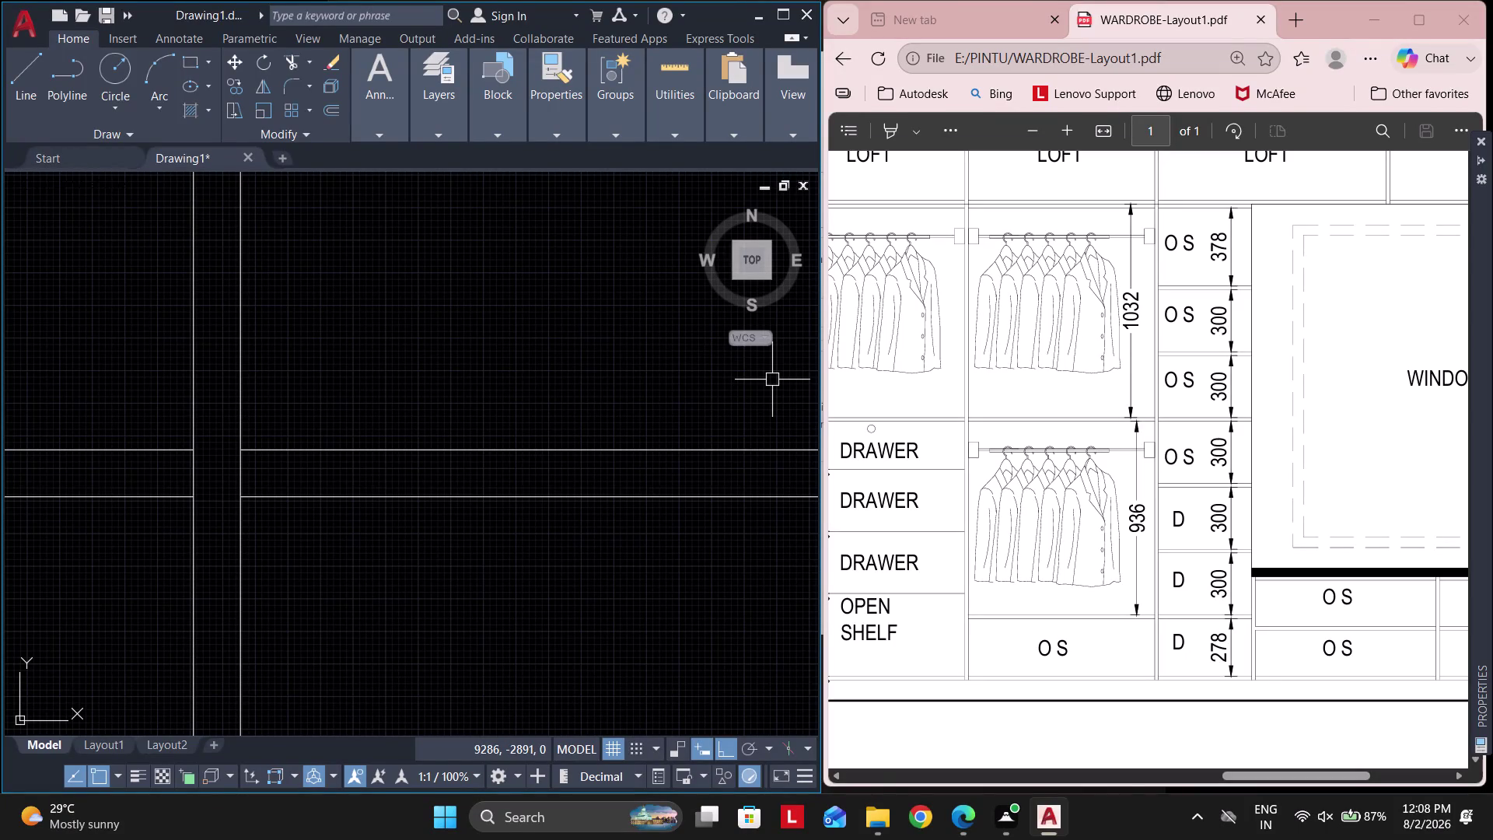
Delete the left and right openable shutter diamonds below the window.
scroll(down, 3)
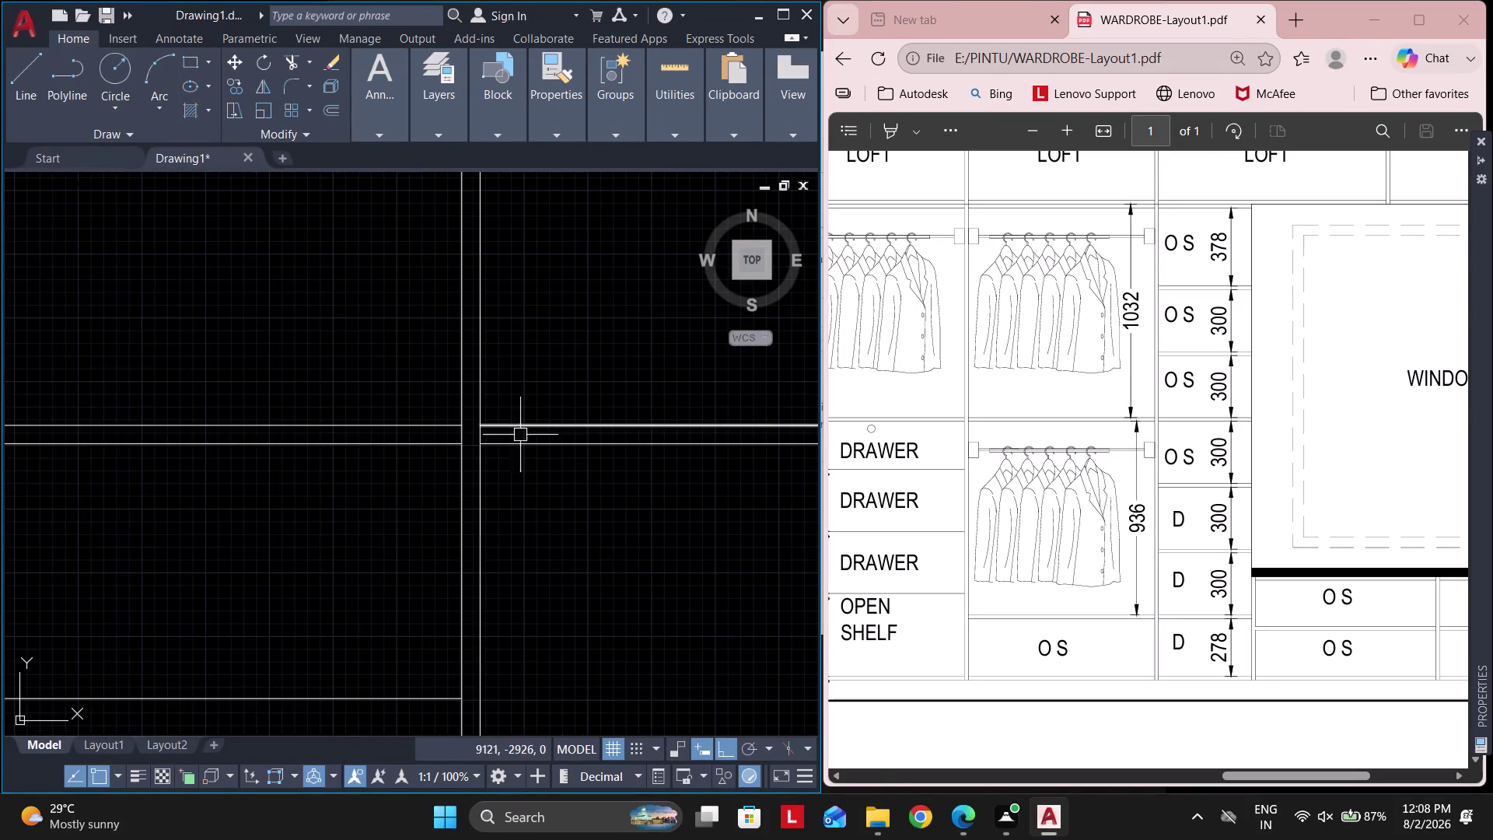
scroll(down, 3)
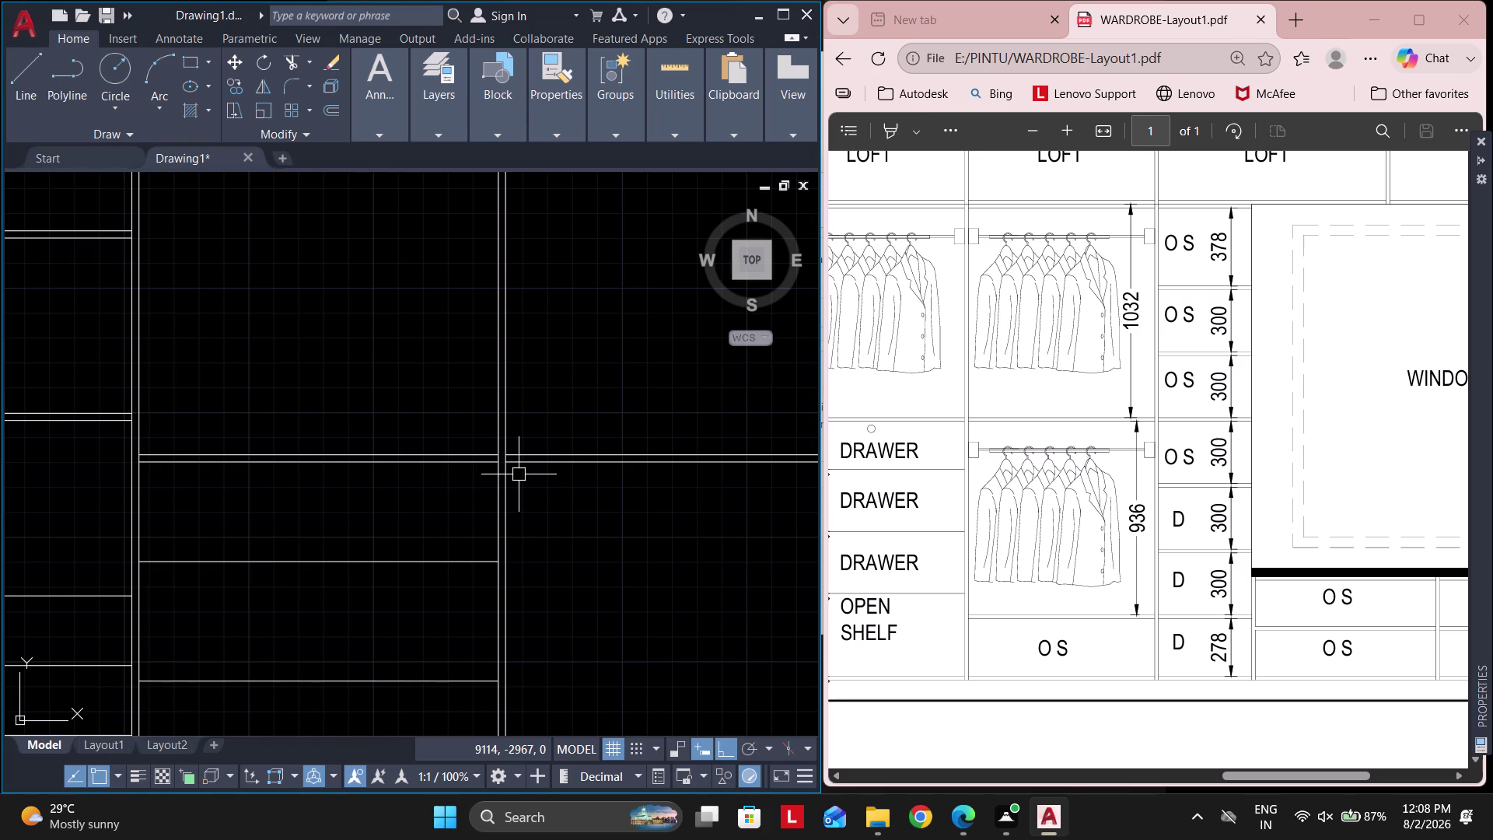
scroll(down, 3)
scroll(up, 3)
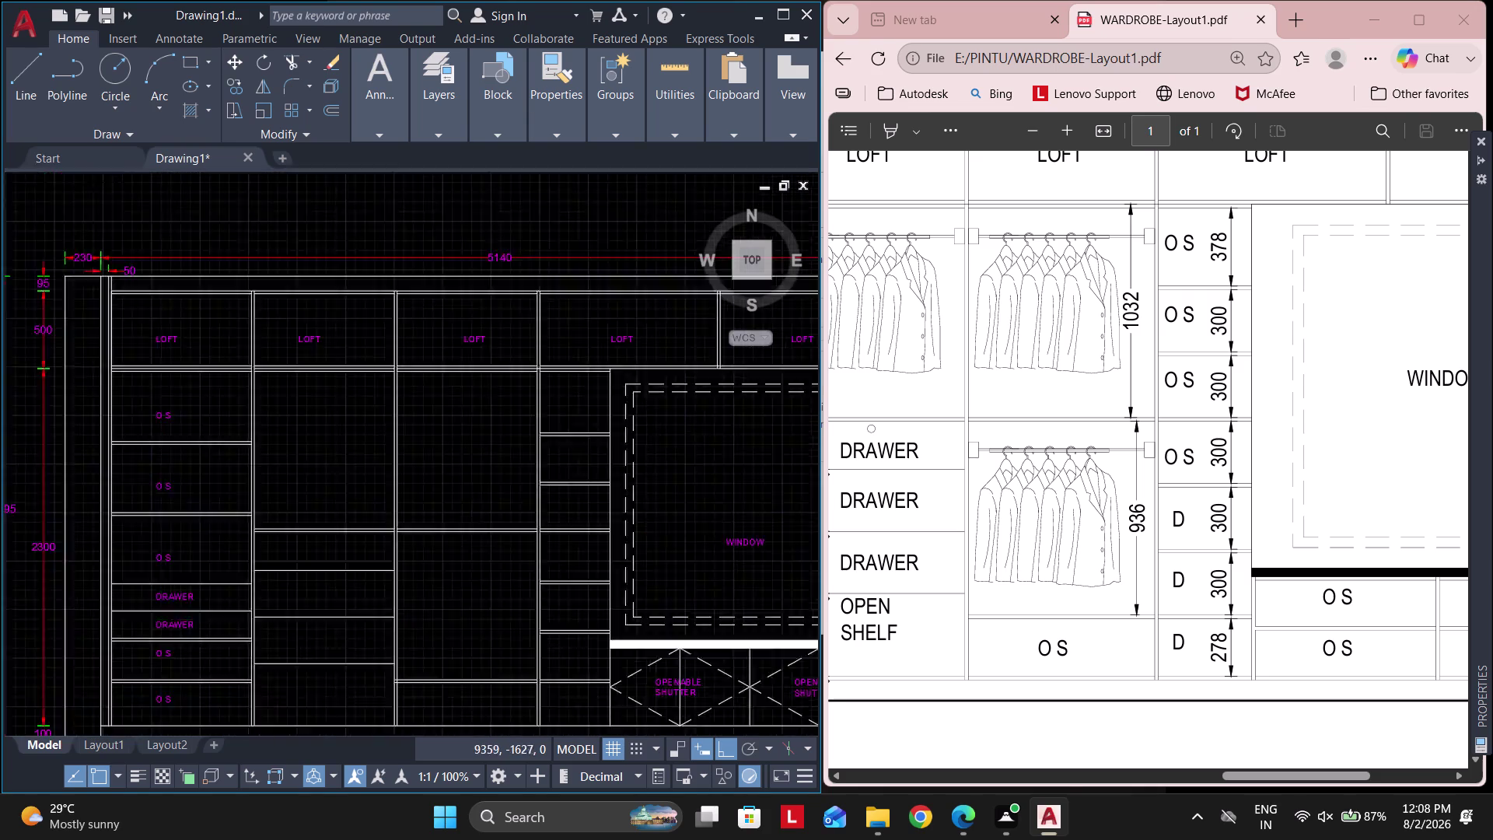
scroll(up, 3)
scroll(down, 3)
scroll(up, 3)
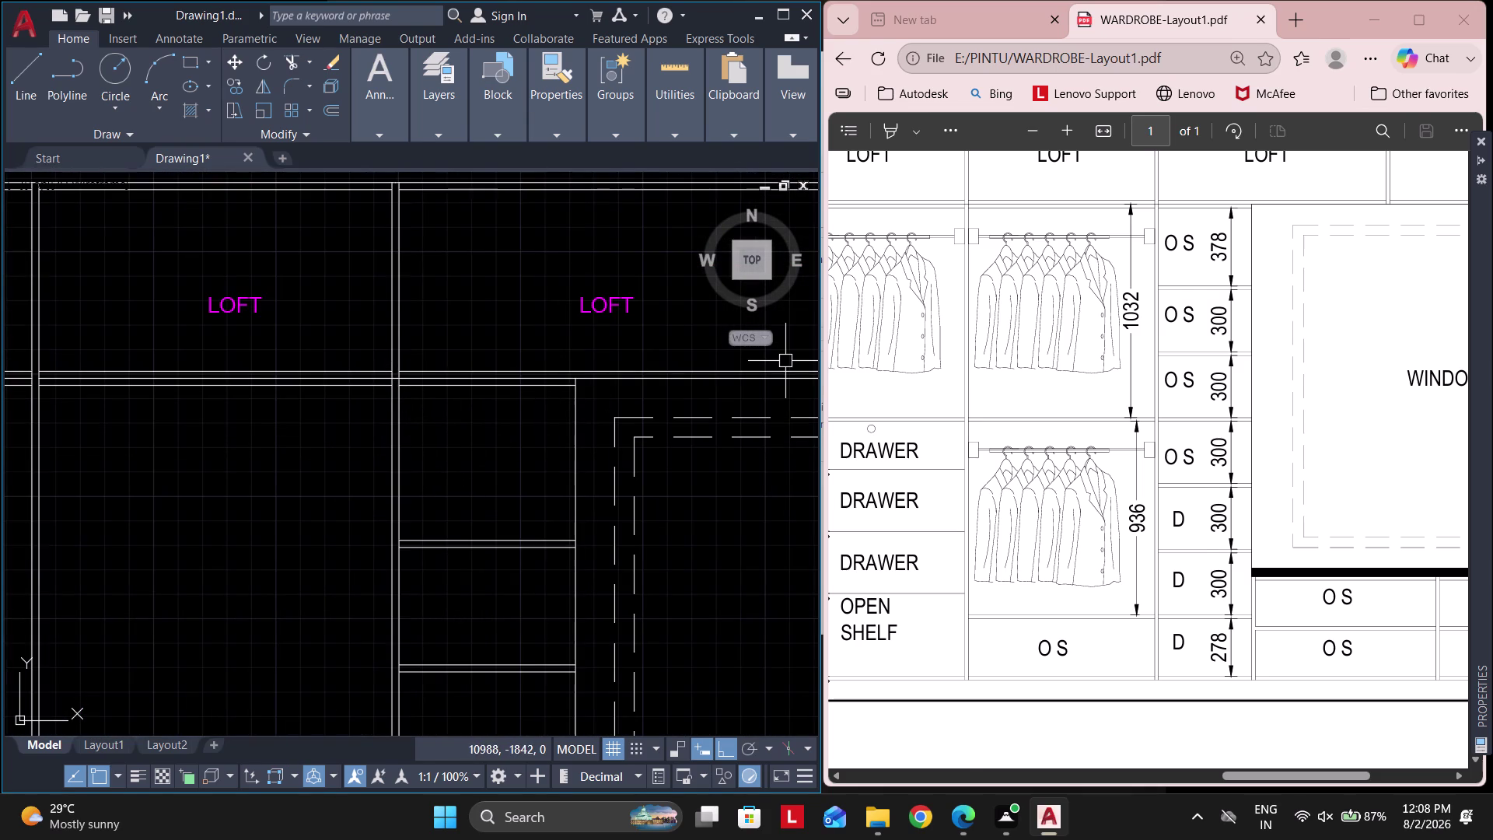
scroll(up, 3)
scroll(down, 3)
scroll(down, 3)
middle_drag(444, 510, 461, 498)
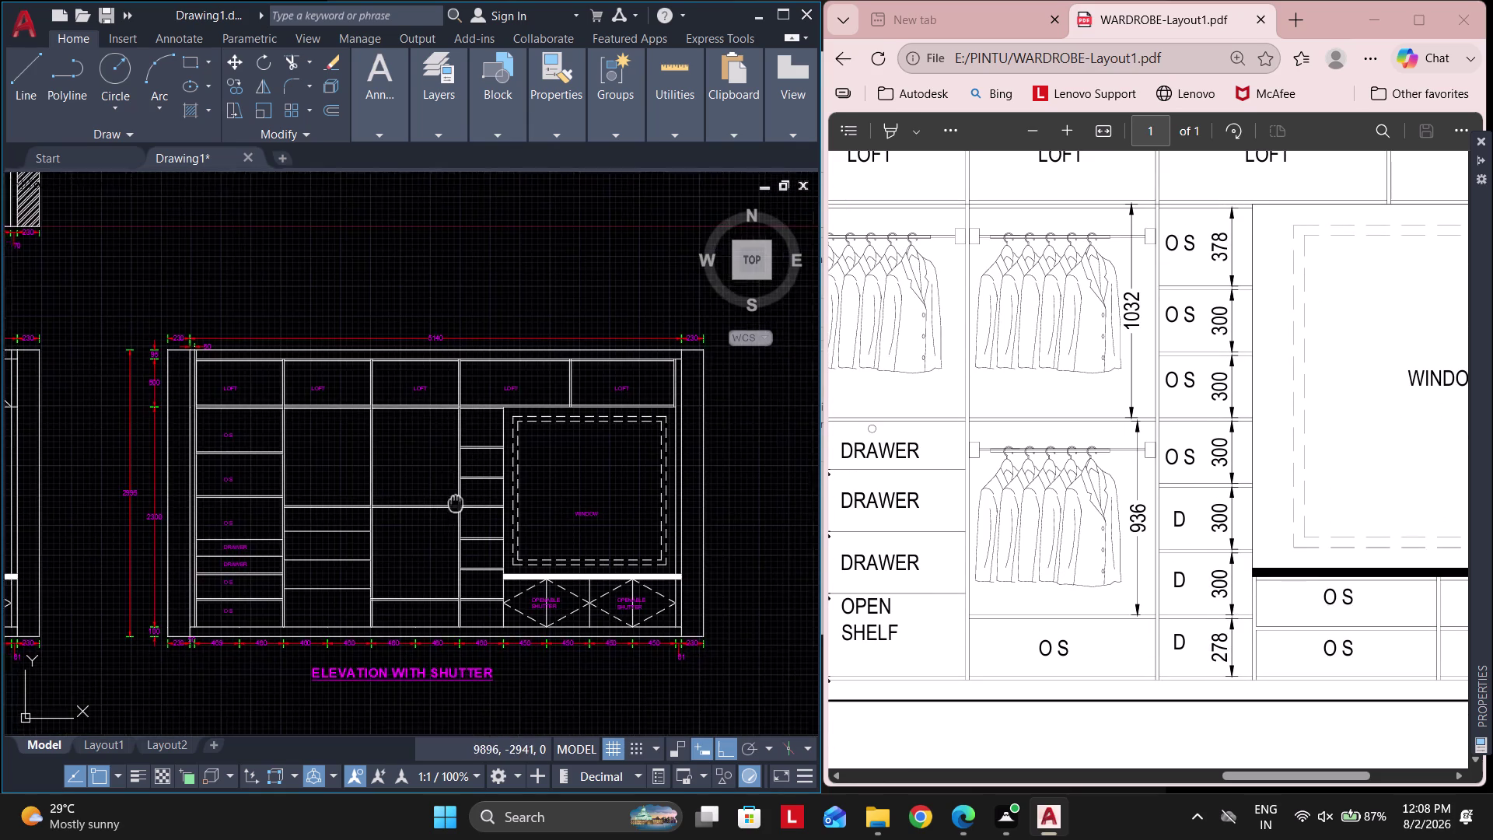
middle_drag(461, 498, 487, 467)
scroll(up, 3)
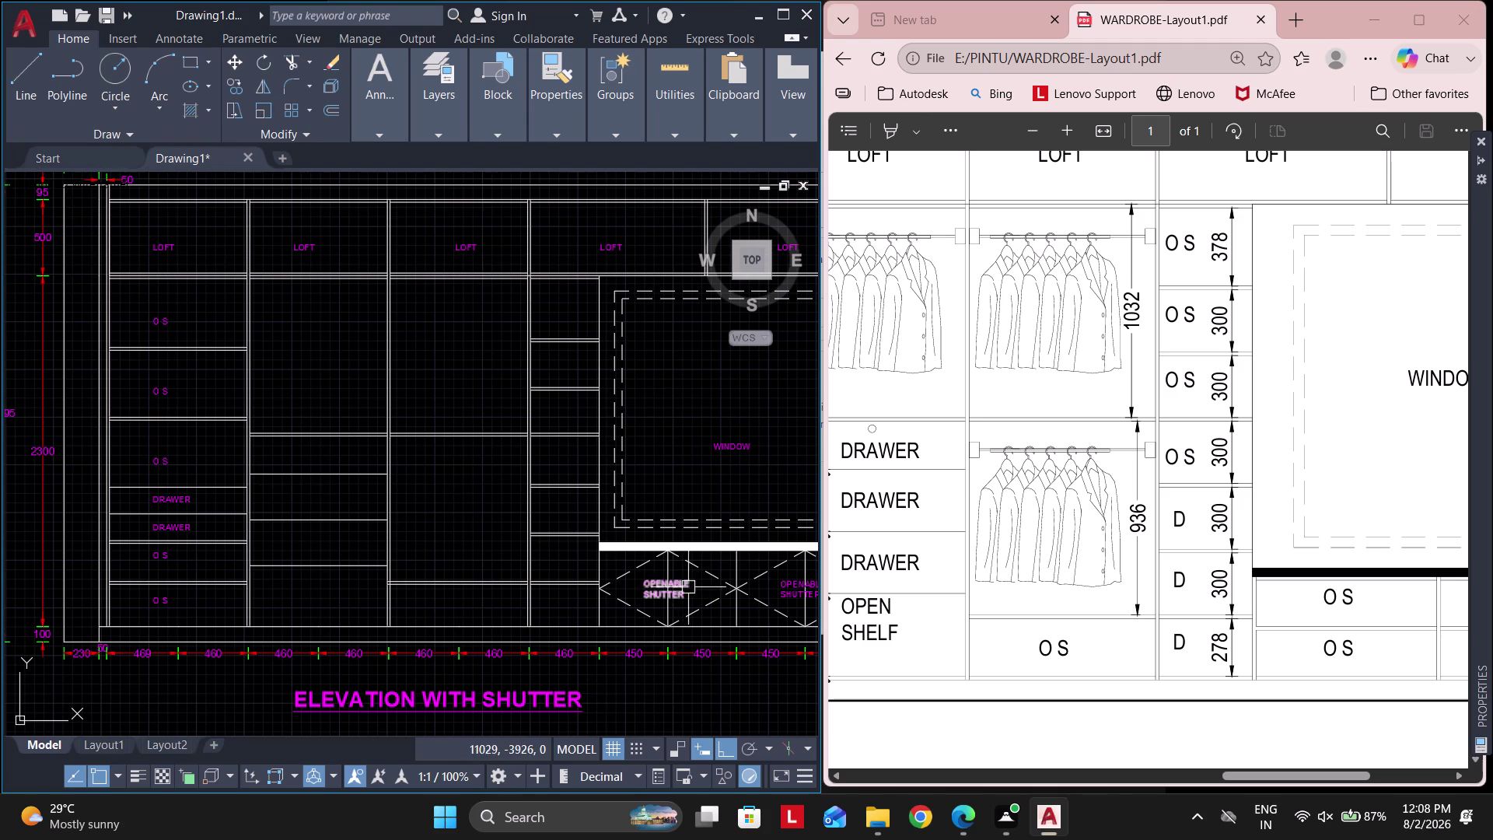
scroll(down, 3)
scroll(down, 3)
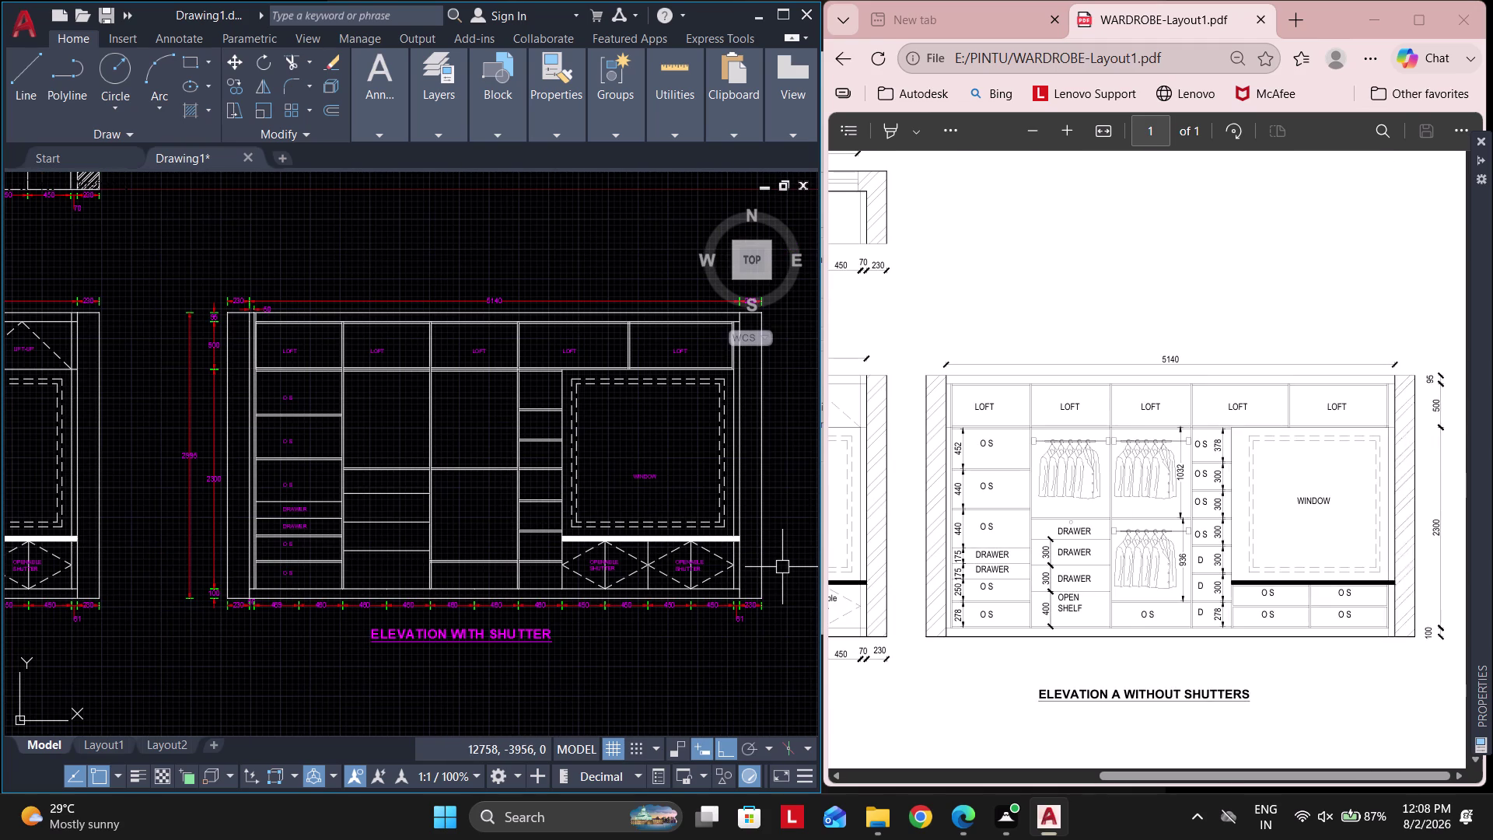
scroll(up, 3)
click(1477, 140)
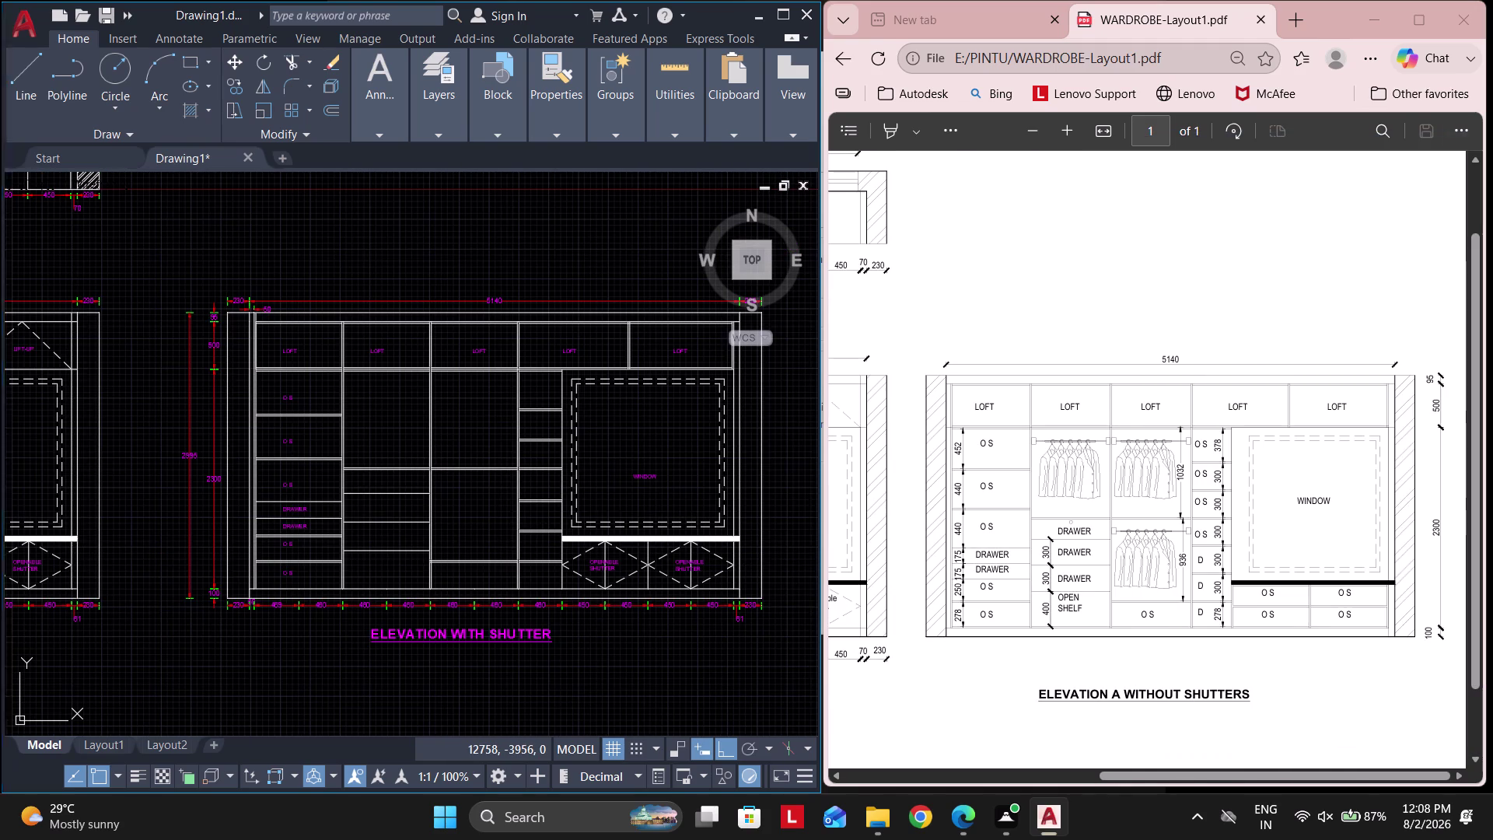
scroll(up, 3)
scroll(up, 3)
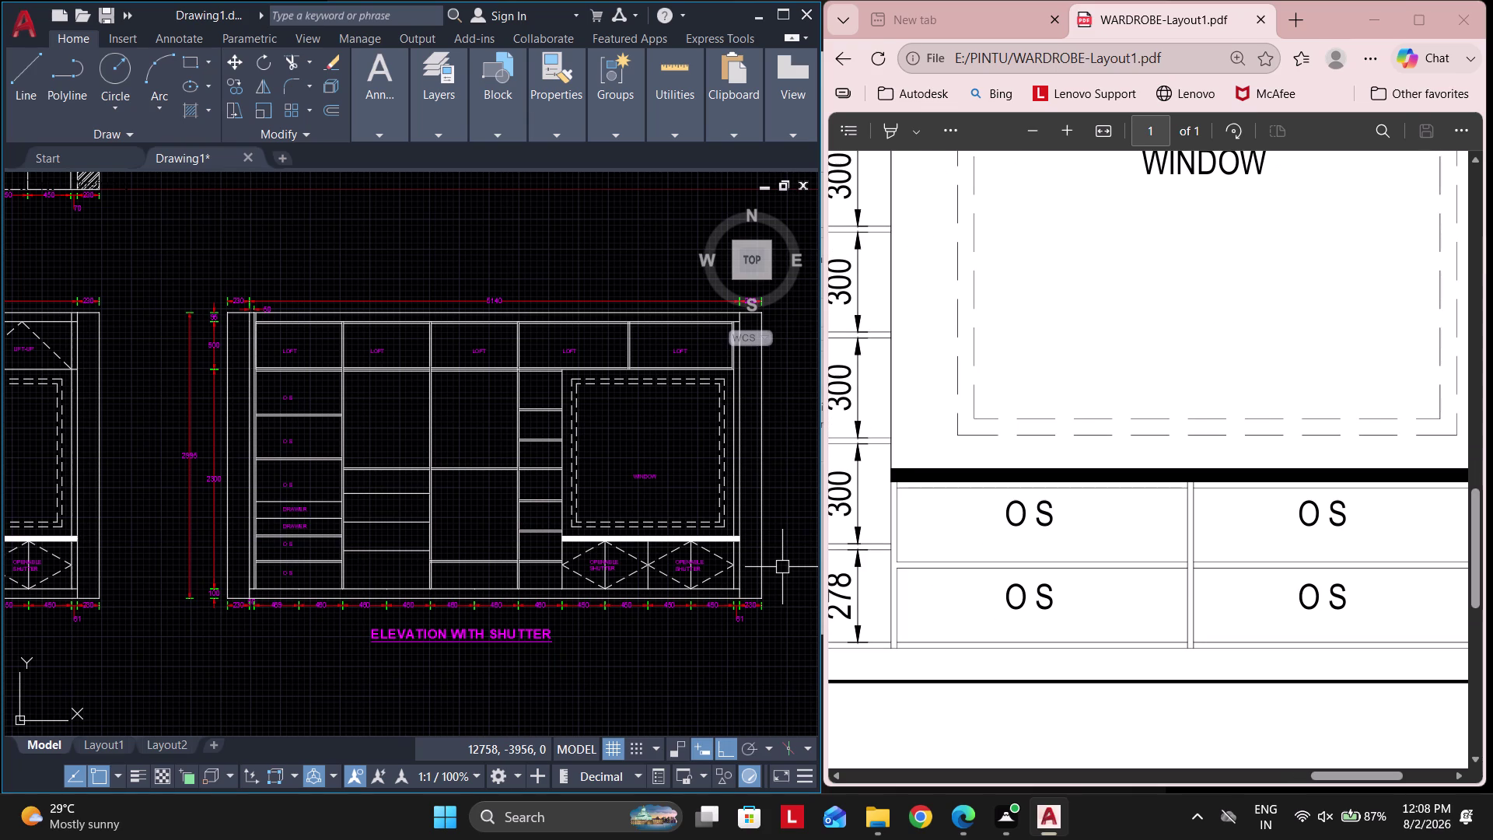
scroll(up, 3)
middle_drag(641, 562, 498, 546)
scroll(down, 3)
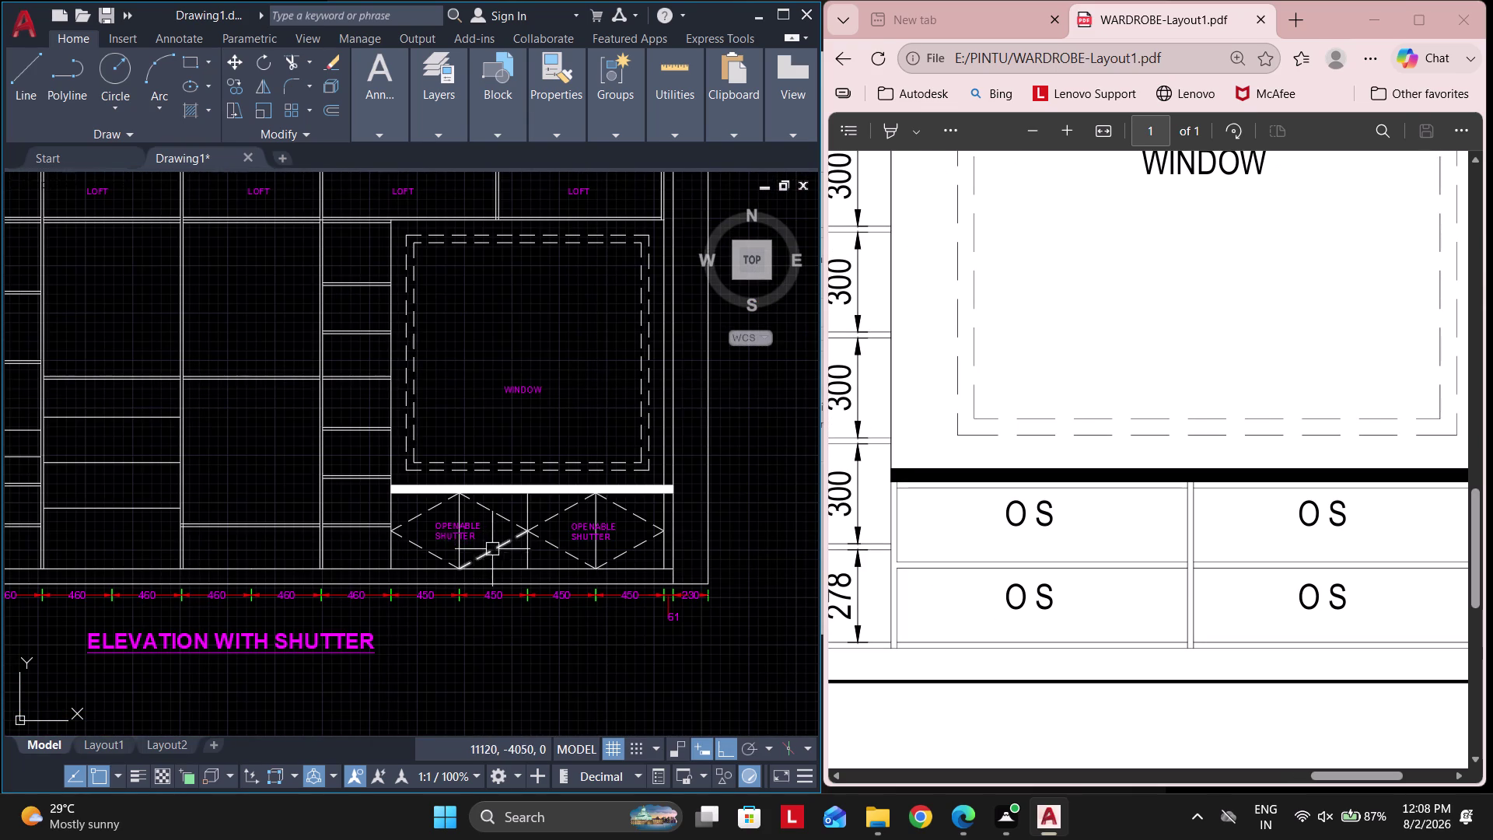
click(501, 566)
key(Escape)
click(514, 555)
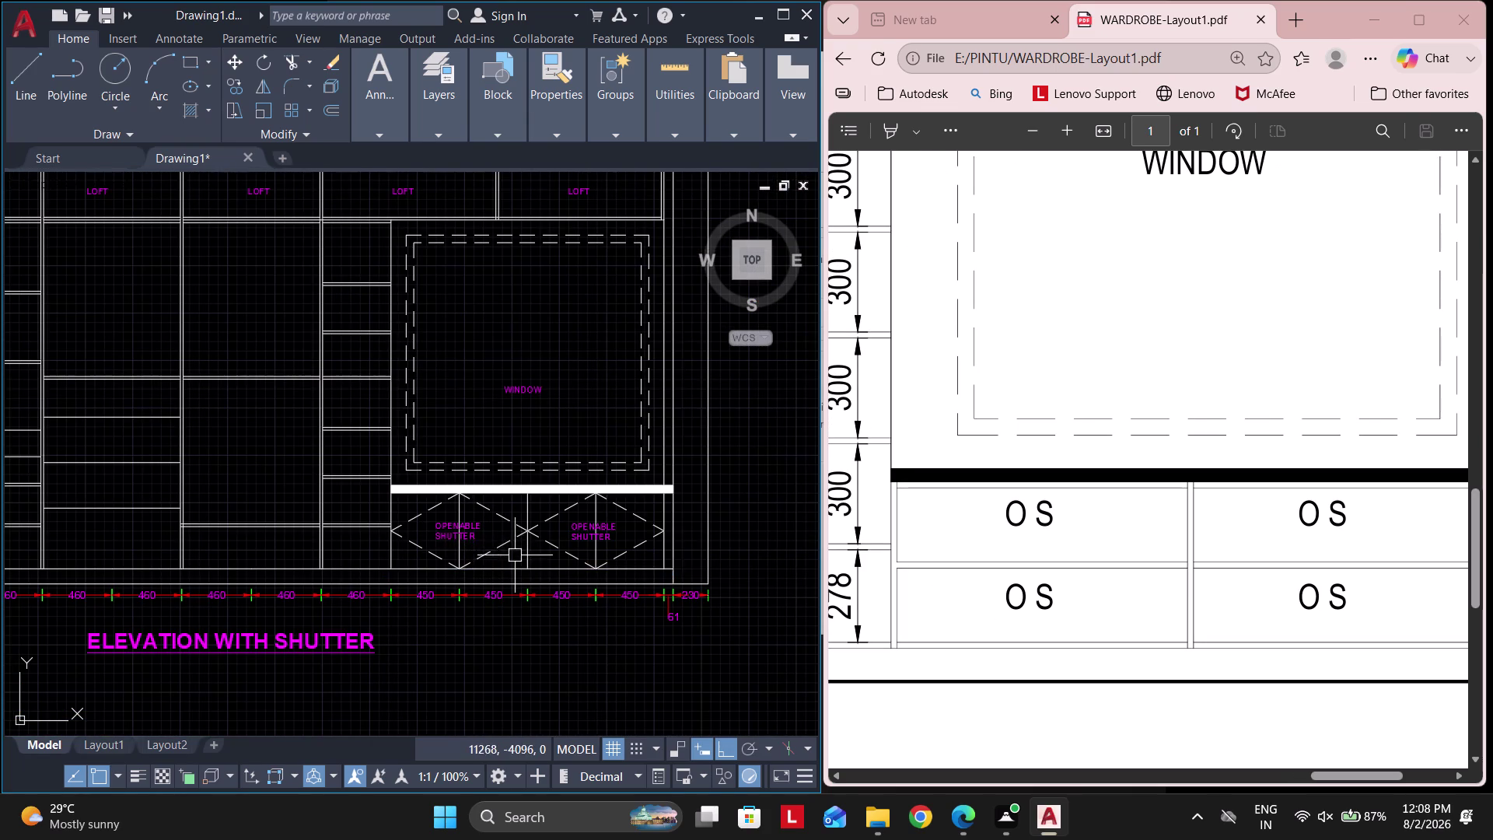
click(424, 507)
key(Delete)
click(660, 556)
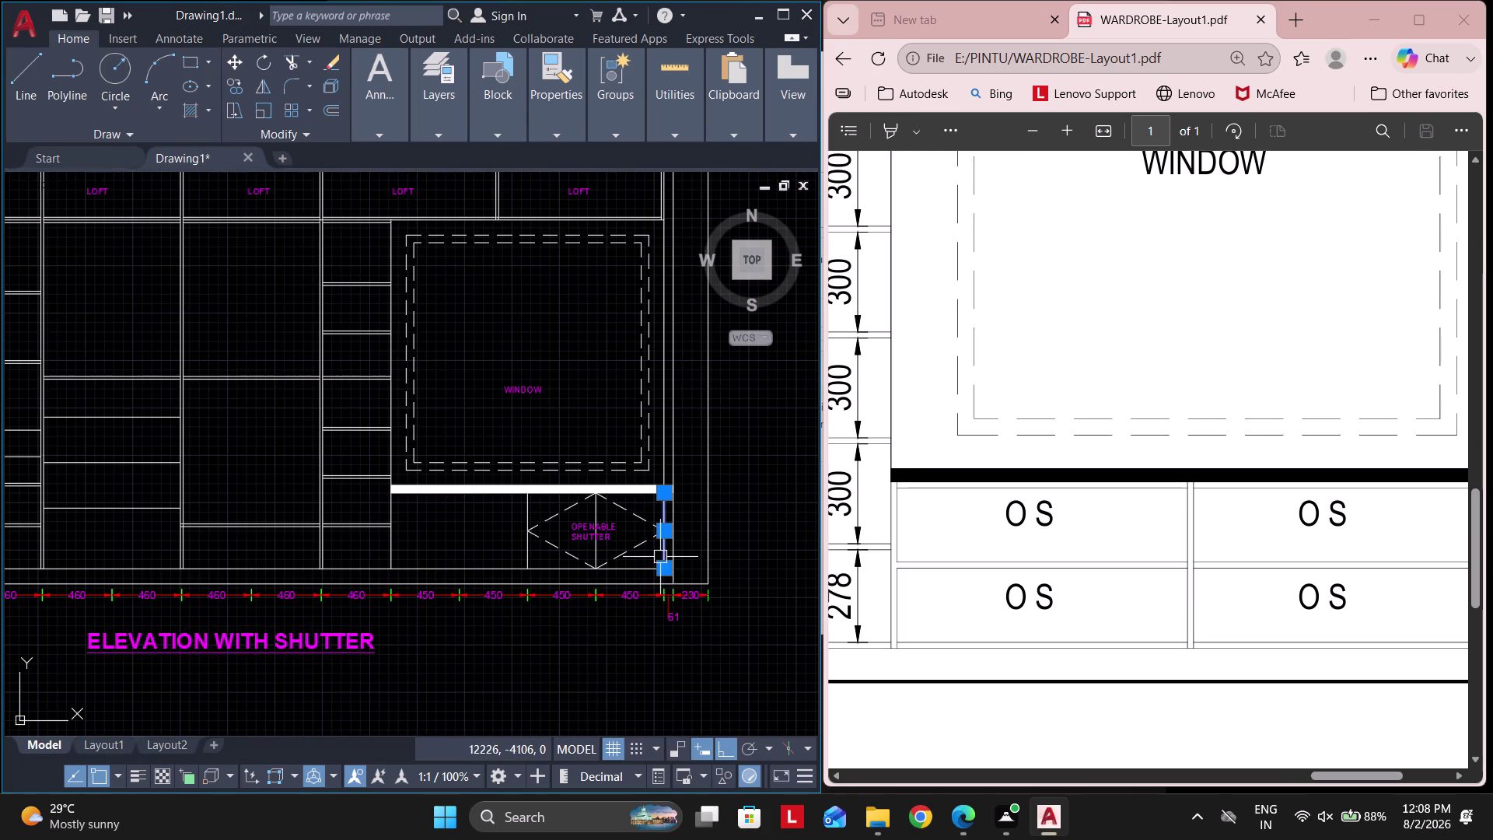
key(Escape)
click(645, 560)
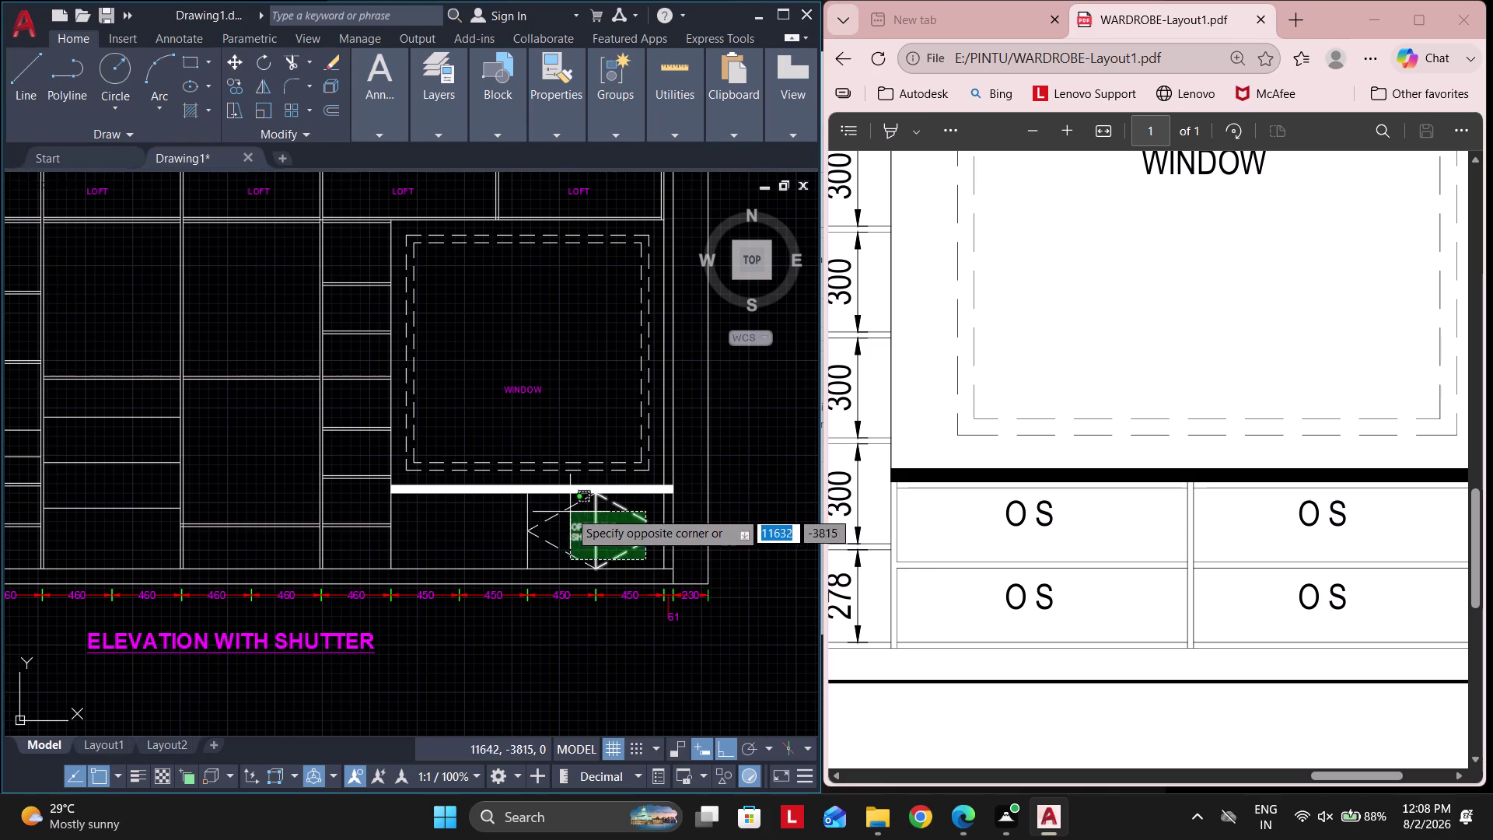
click(563, 510)
key(Delete)
Offset the vertical lines below the window by 9, then delete a stray copy.
scroll(up, 3)
text(O 9)
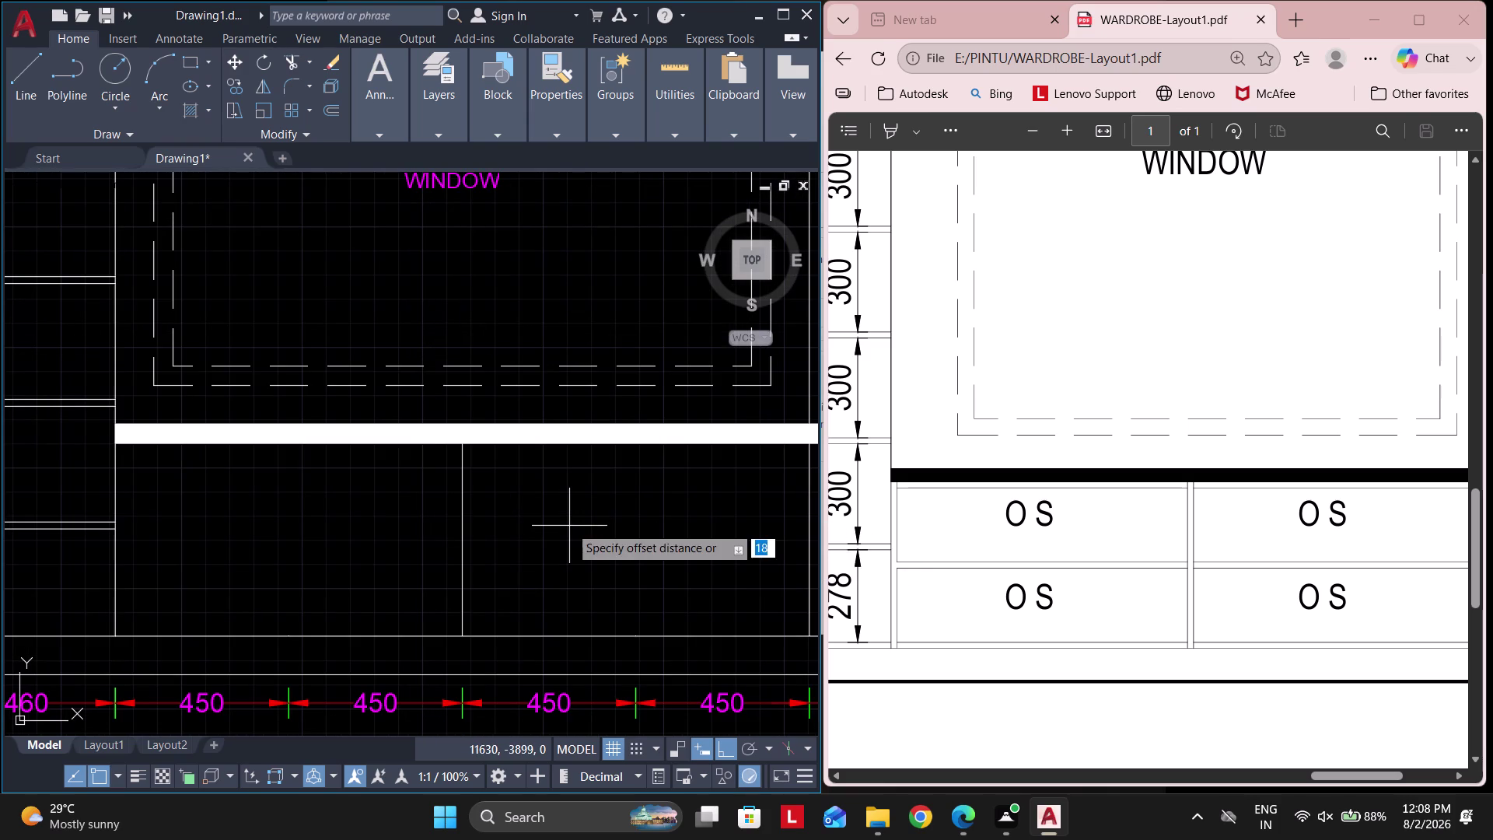
key(space)
click(466, 518)
click(413, 523)
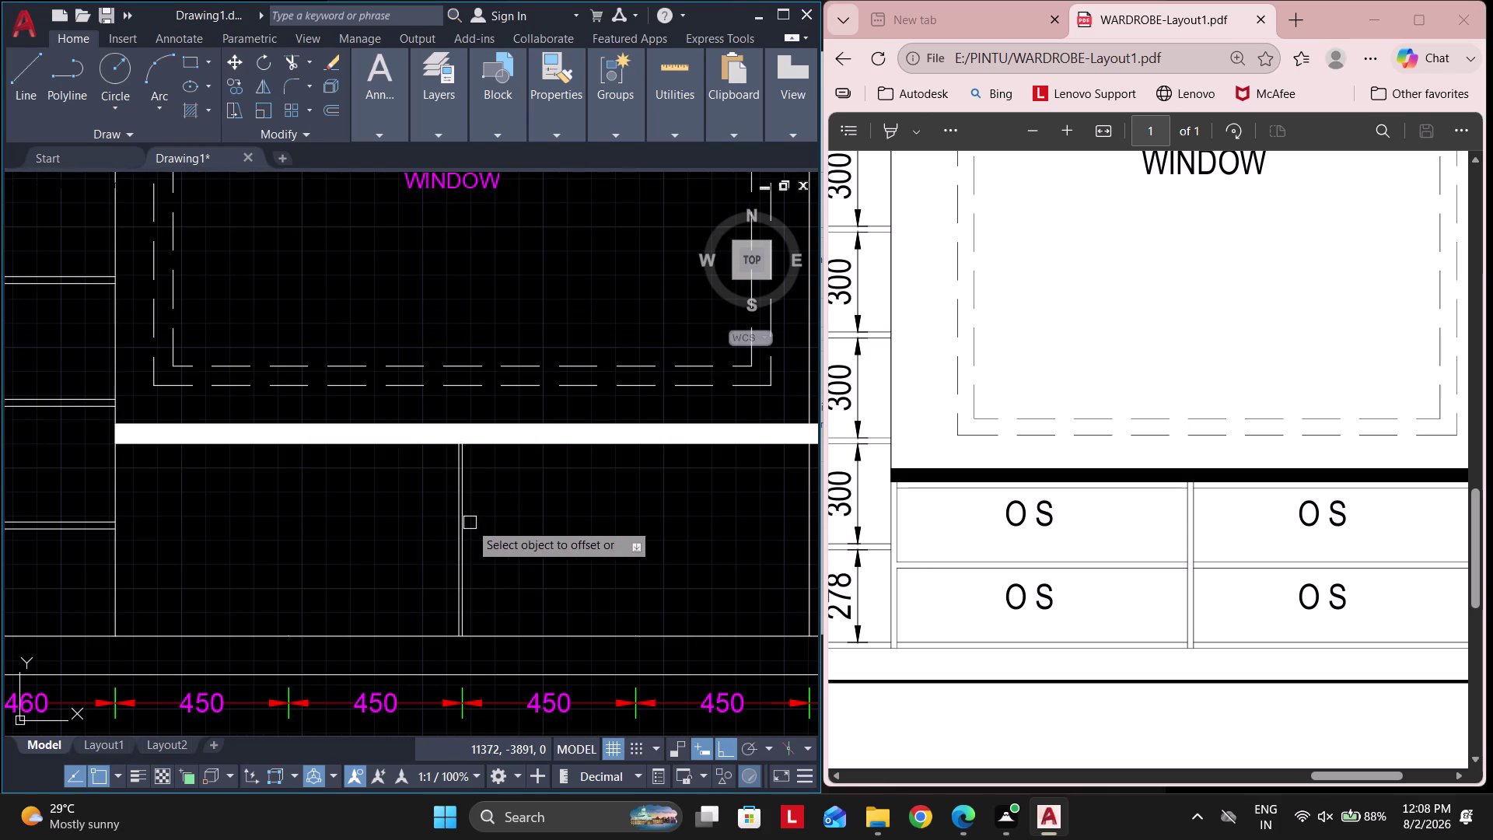
click(465, 522)
scroll(up, 3)
key(Escape)
key(space)
key(space)
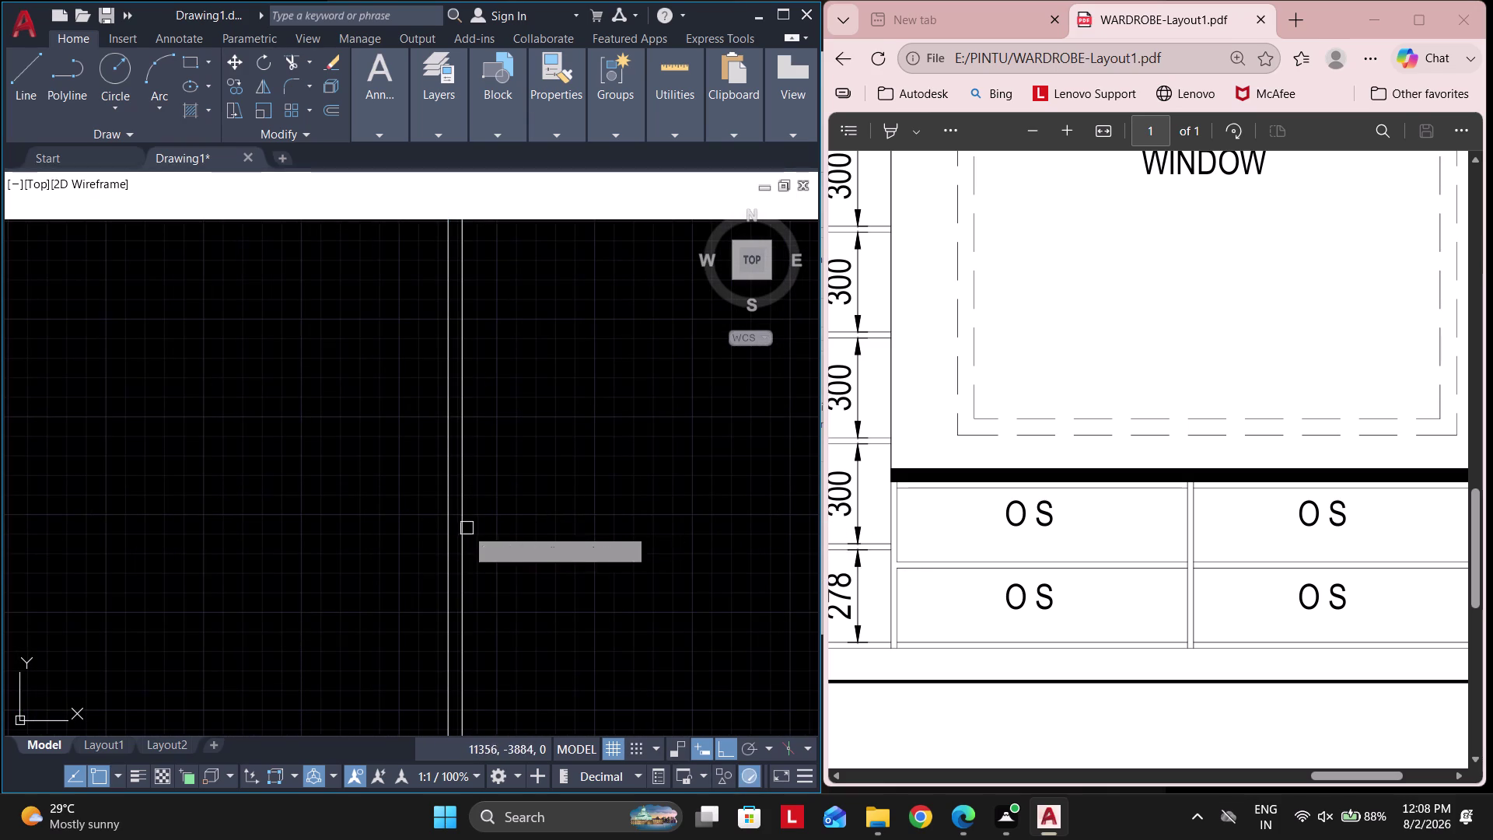
click(464, 527)
click(546, 517)
key(Escape)
click(459, 521)
key(Delete)
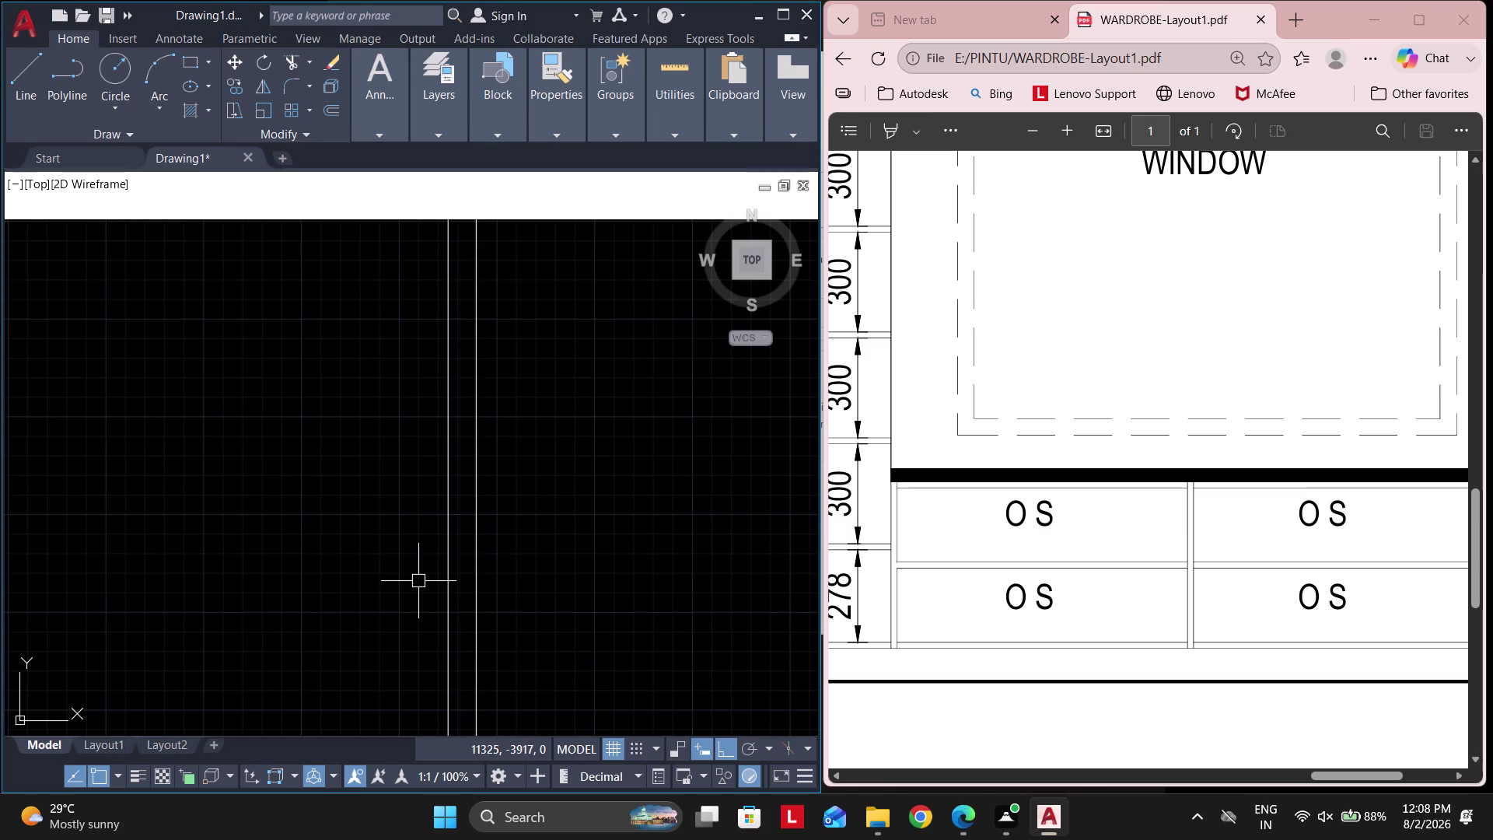
Offset the partition and right edge lines inward by 18 to form the compartments.
scroll(down, 3)
text(O 1)
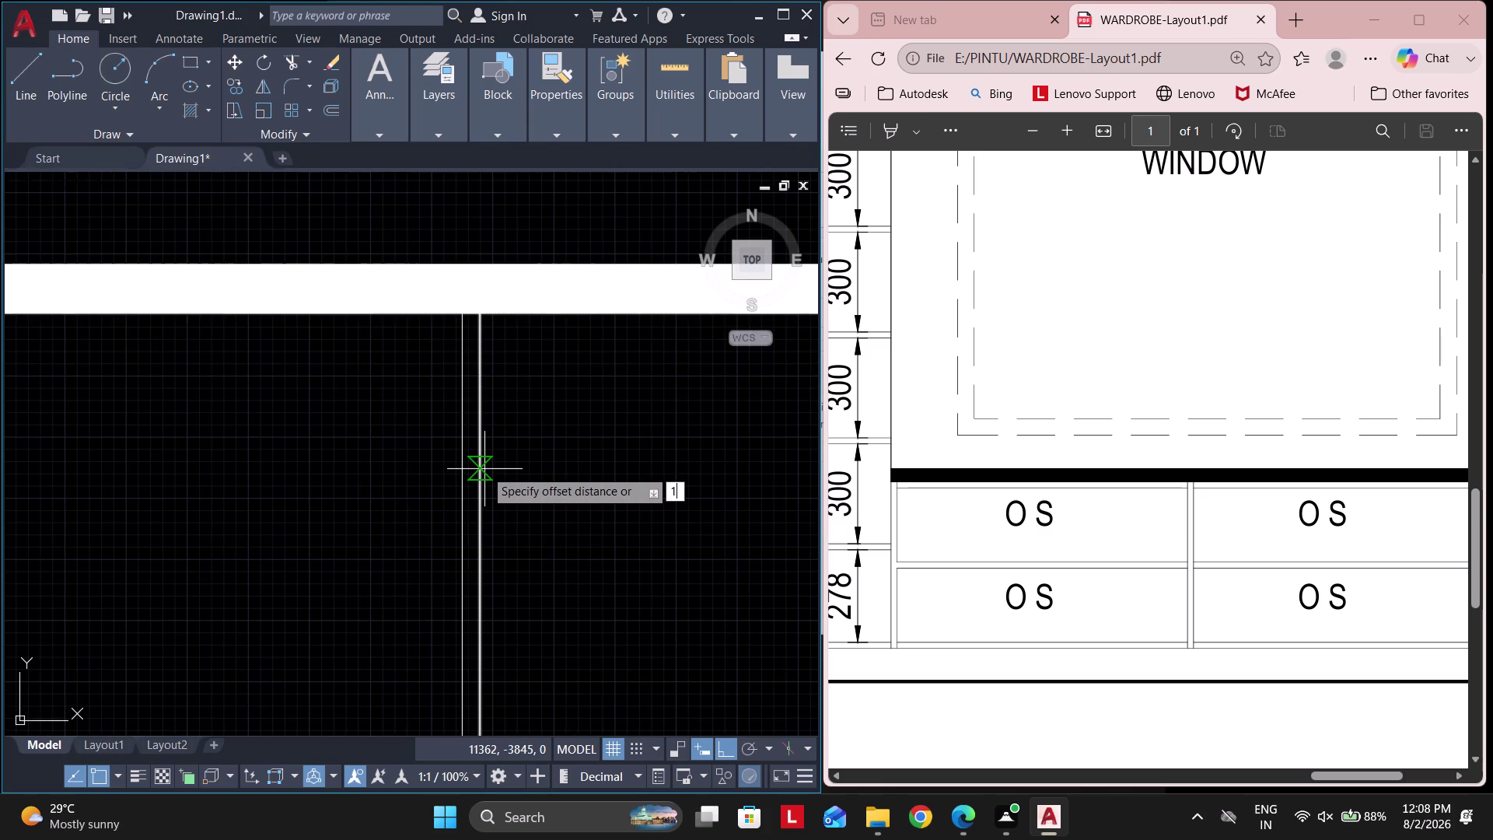
text(8)
key(space)
scroll(down, 3)
middle_drag(312, 458, 581, 482)
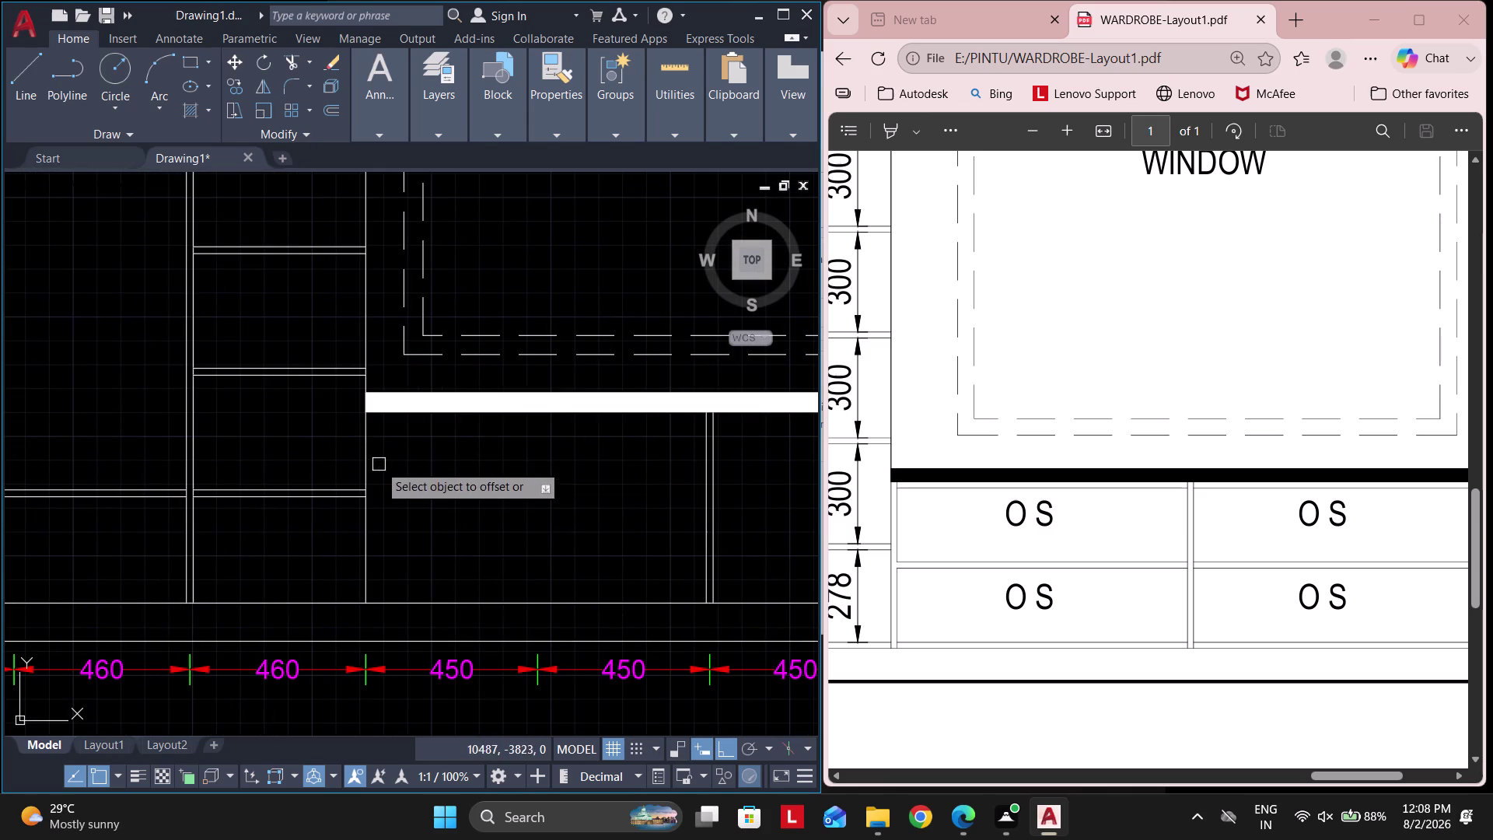
click(365, 453)
click(390, 453)
click(410, 415)
click(415, 468)
middle_drag(546, 495, 507, 494)
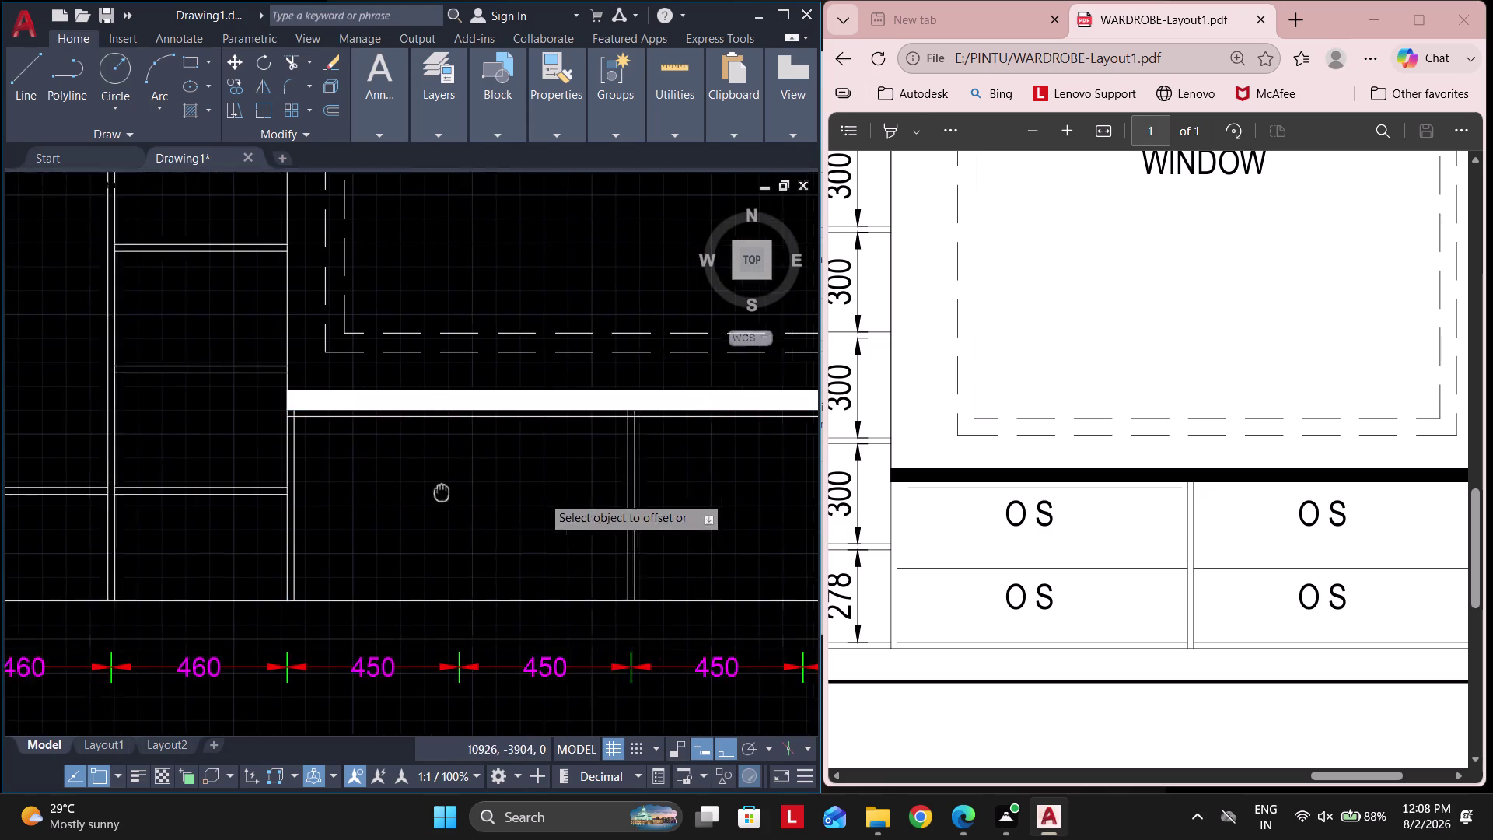
middle_drag(507, 494, 202, 500)
click(499, 604)
click(481, 551)
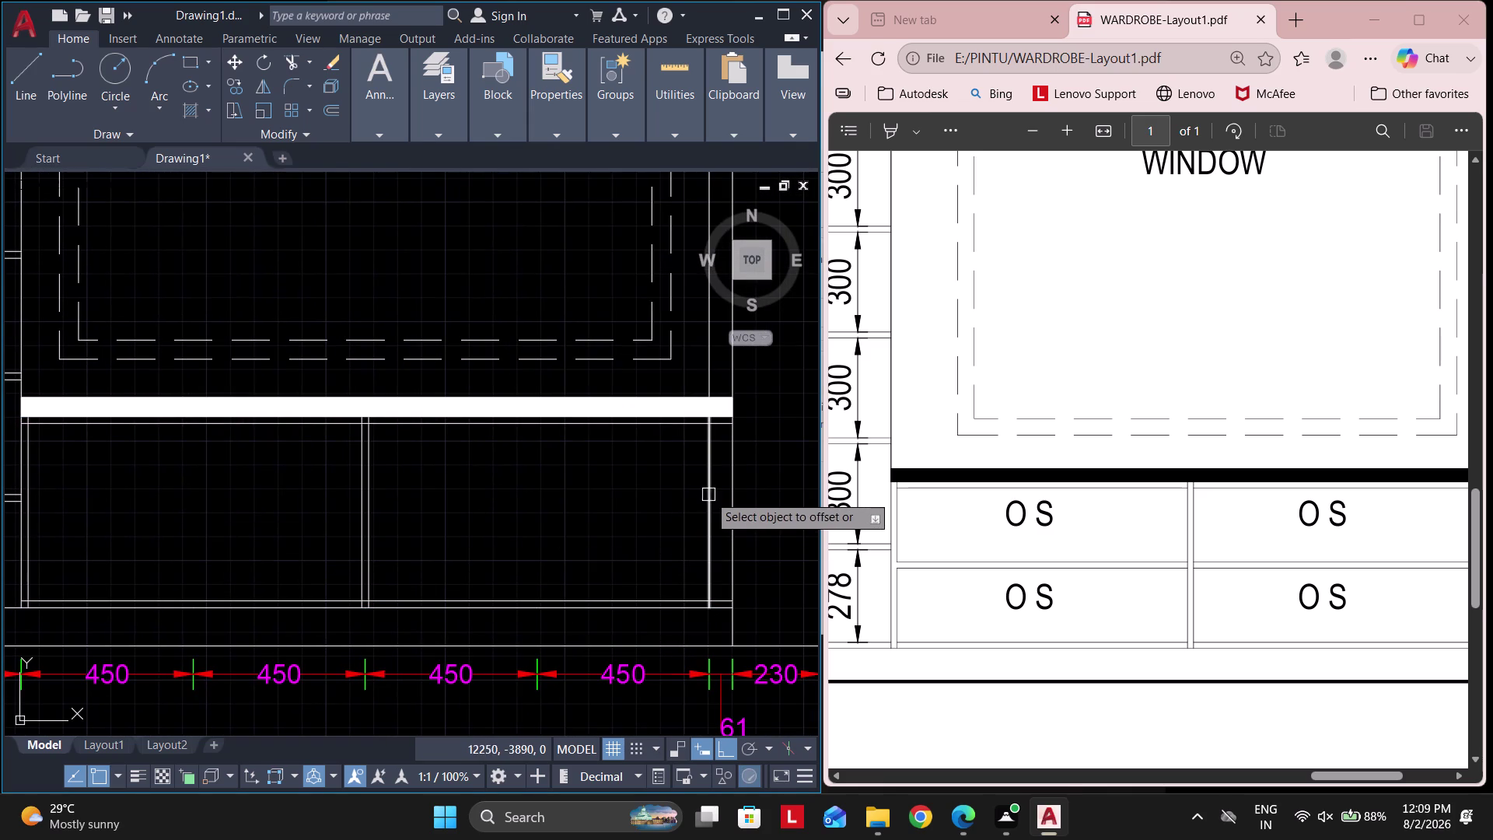
click(704, 491)
click(634, 486)
key(Escape)
Fence-trim the overhanging line ends at the upper shelf and partition junctions.
key(Escape)
text(TR)
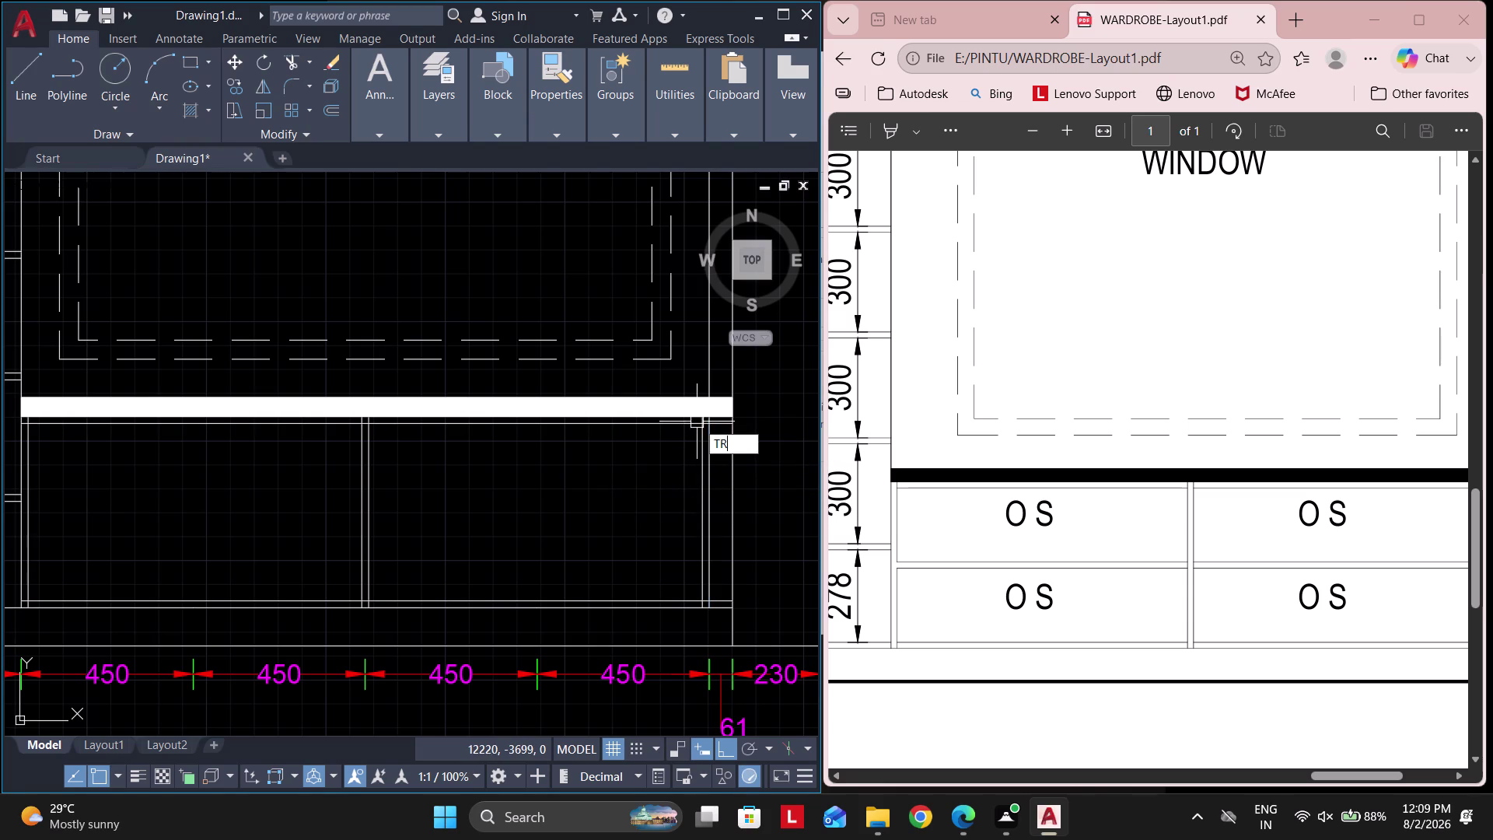
key(space)
scroll(up, 3)
click(735, 419)
scroll(up, 3)
drag(695, 440, 644, 374)
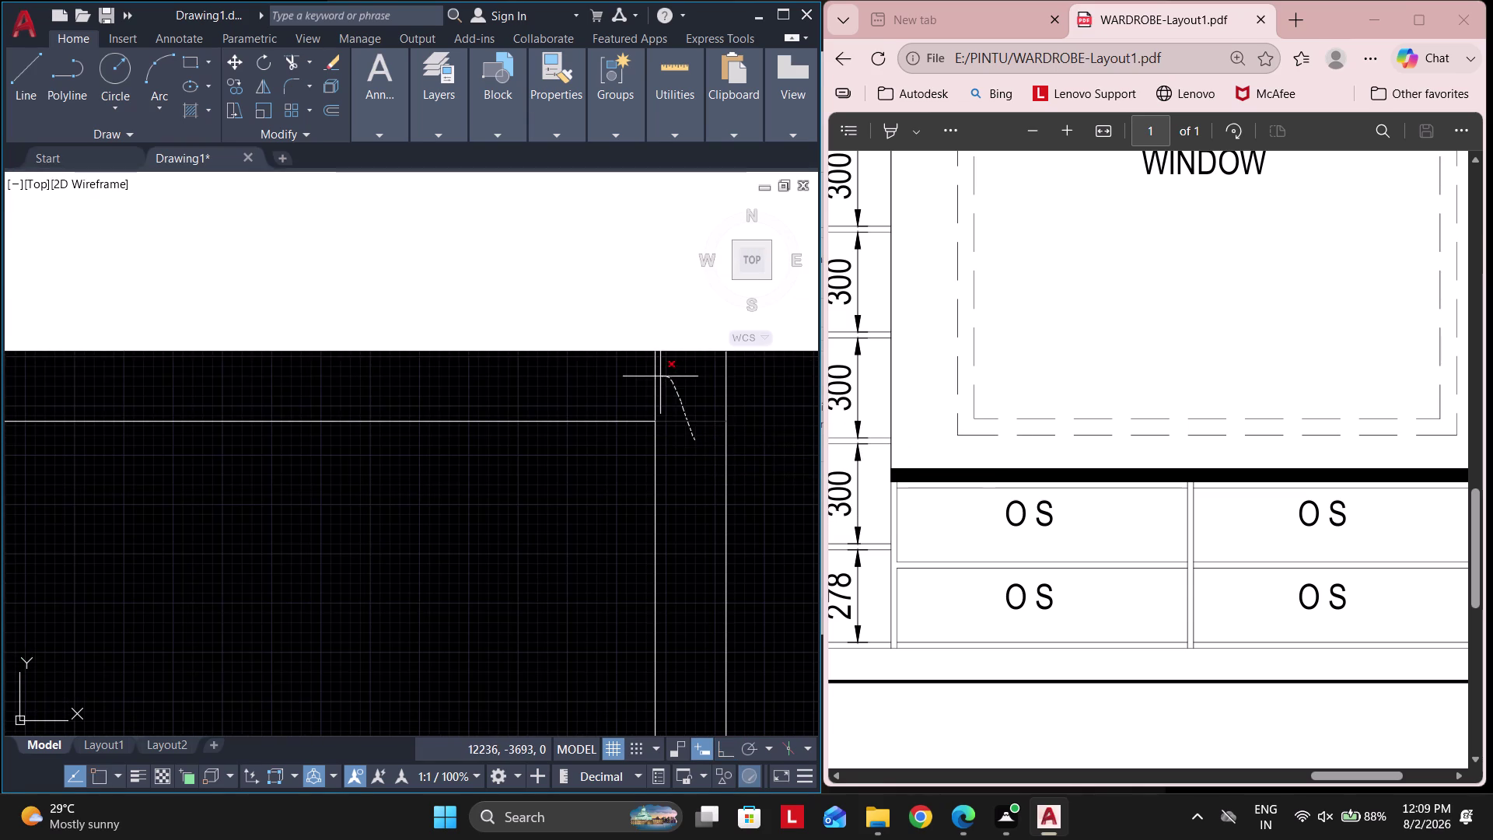
drag(644, 374, 573, 372)
scroll(down, 3)
middle_drag(667, 627, 671, 494)
scroll(up, 3)
middle_drag(690, 656, 681, 514)
scroll(down, 3)
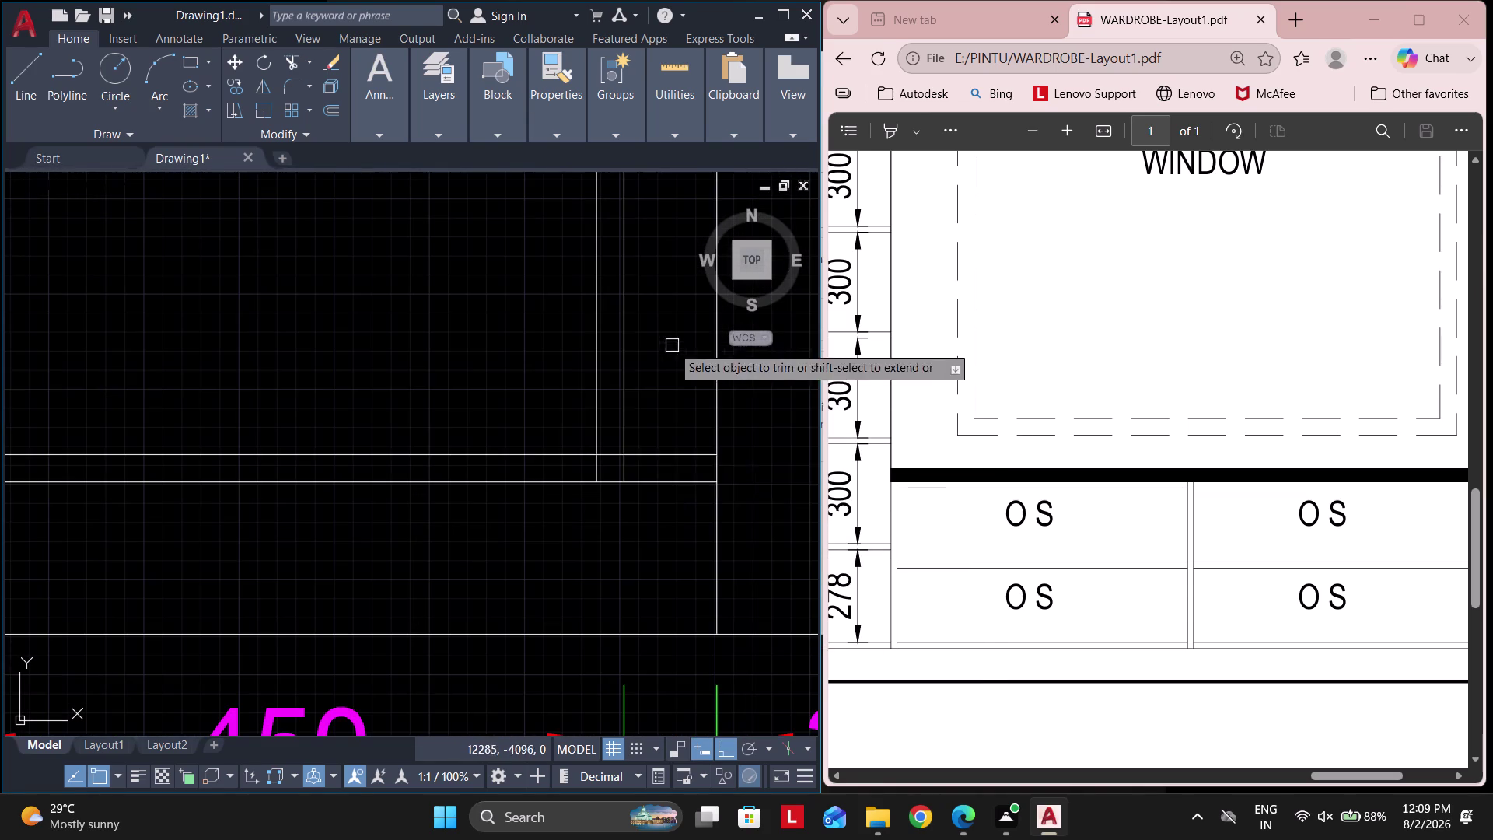
click(660, 453)
scroll(up, 3)
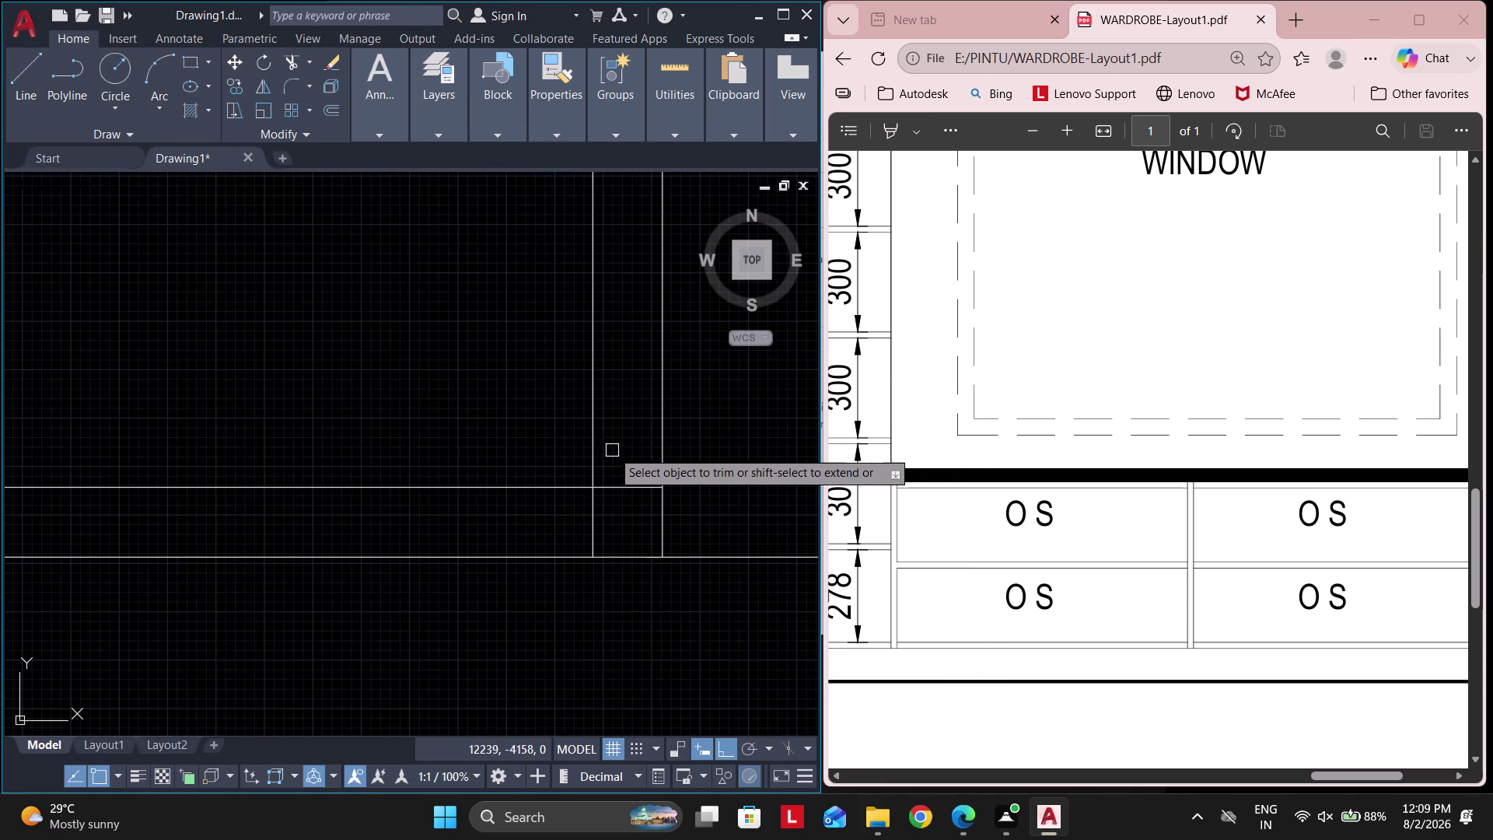
drag(614, 456, 528, 535)
scroll(down, 3)
Undo the last trim and remove overhanging segments at the next partition junctions.
key(ctrl+z)
scroll(up, 3)
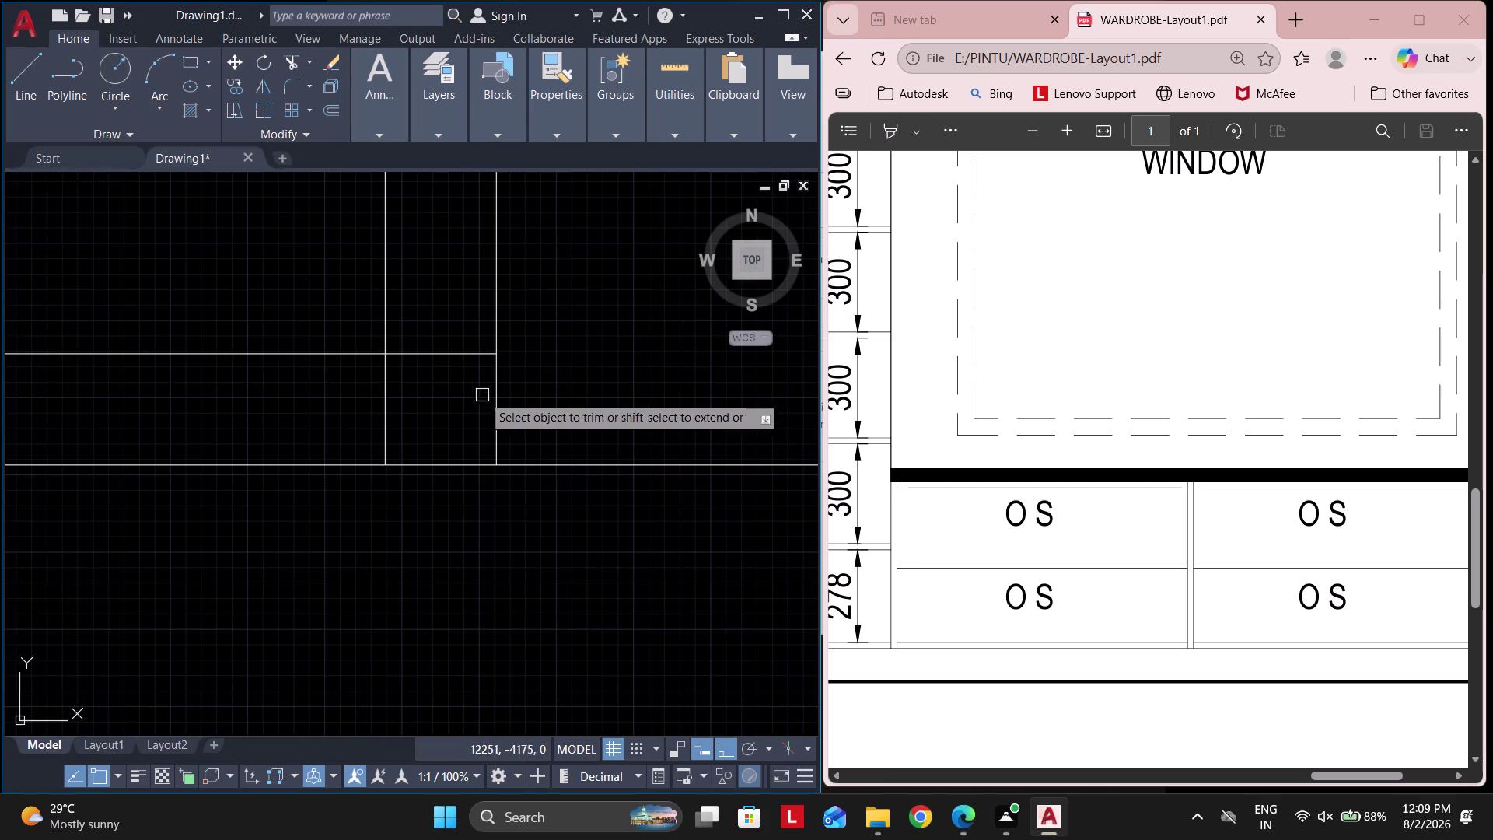
click(457, 358)
scroll(down, 3)
scroll(down, 3)
middle_drag(400, 431, 526, 466)
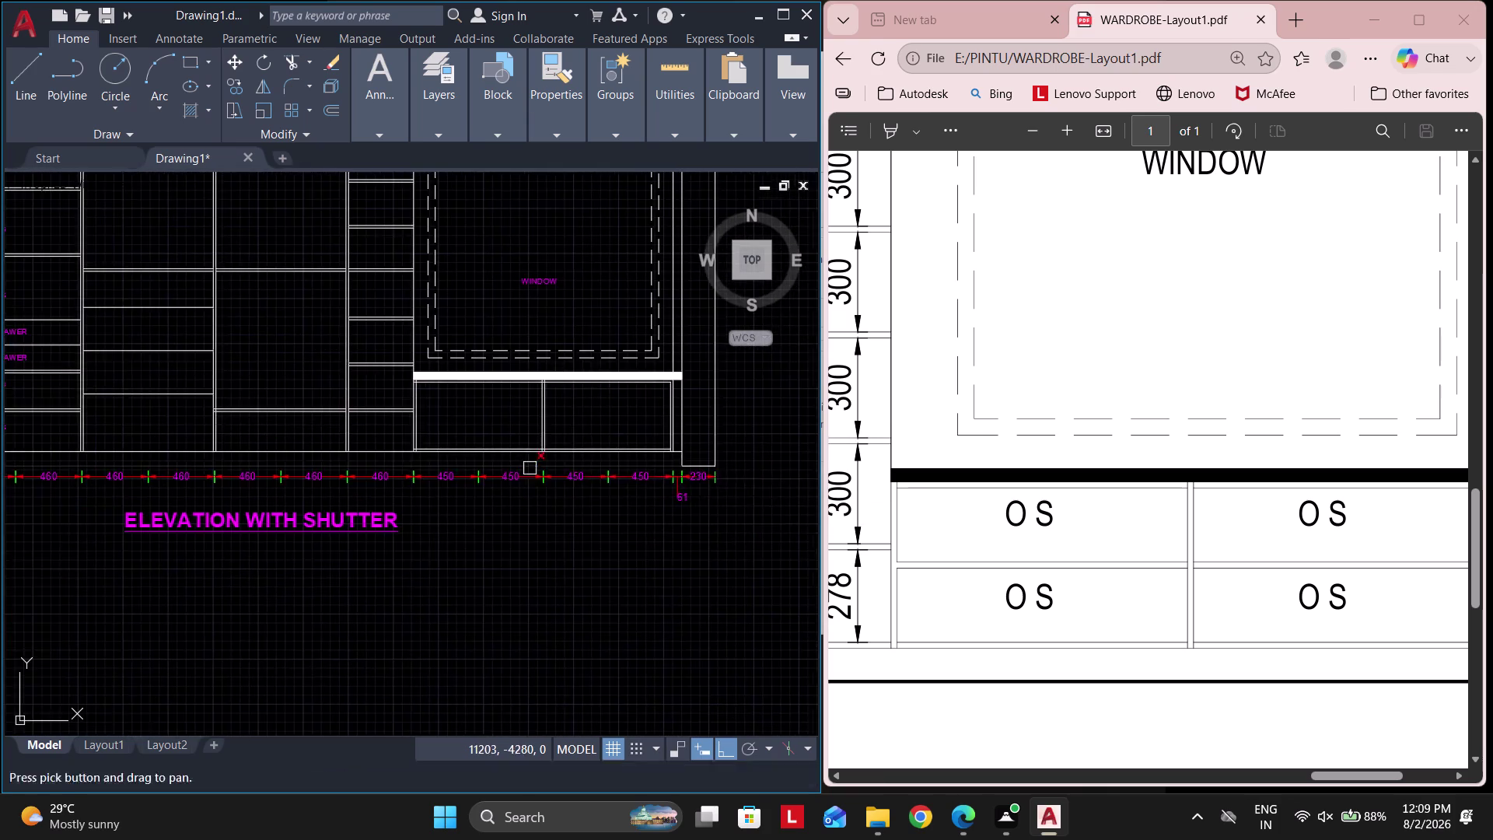
scroll(up, 3)
scroll(up, 3)
click(520, 514)
click(512, 572)
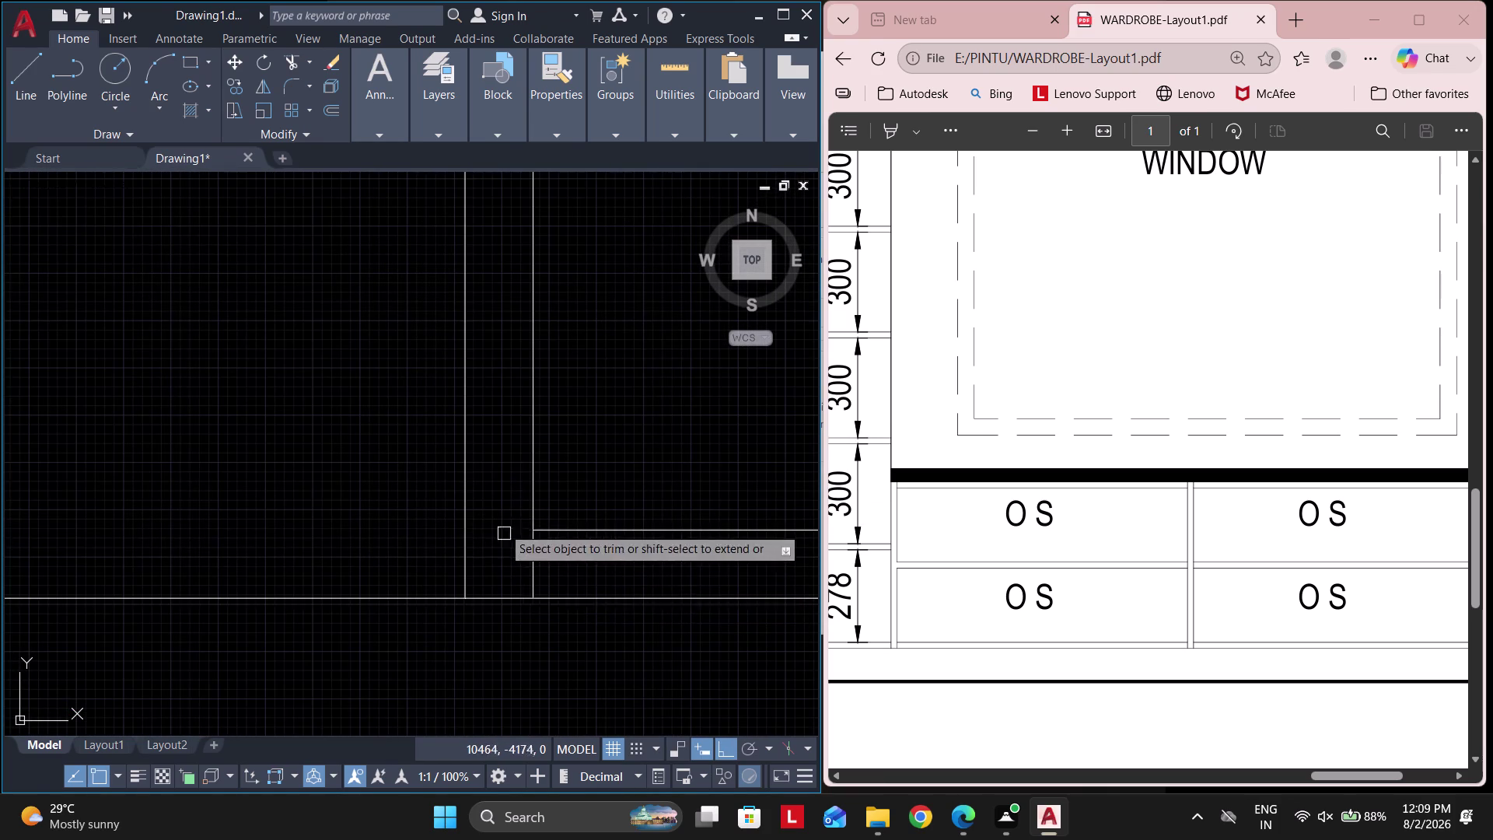
scroll(down, 3)
middle_drag(490, 426, 496, 506)
scroll(up, 3)
click(613, 289)
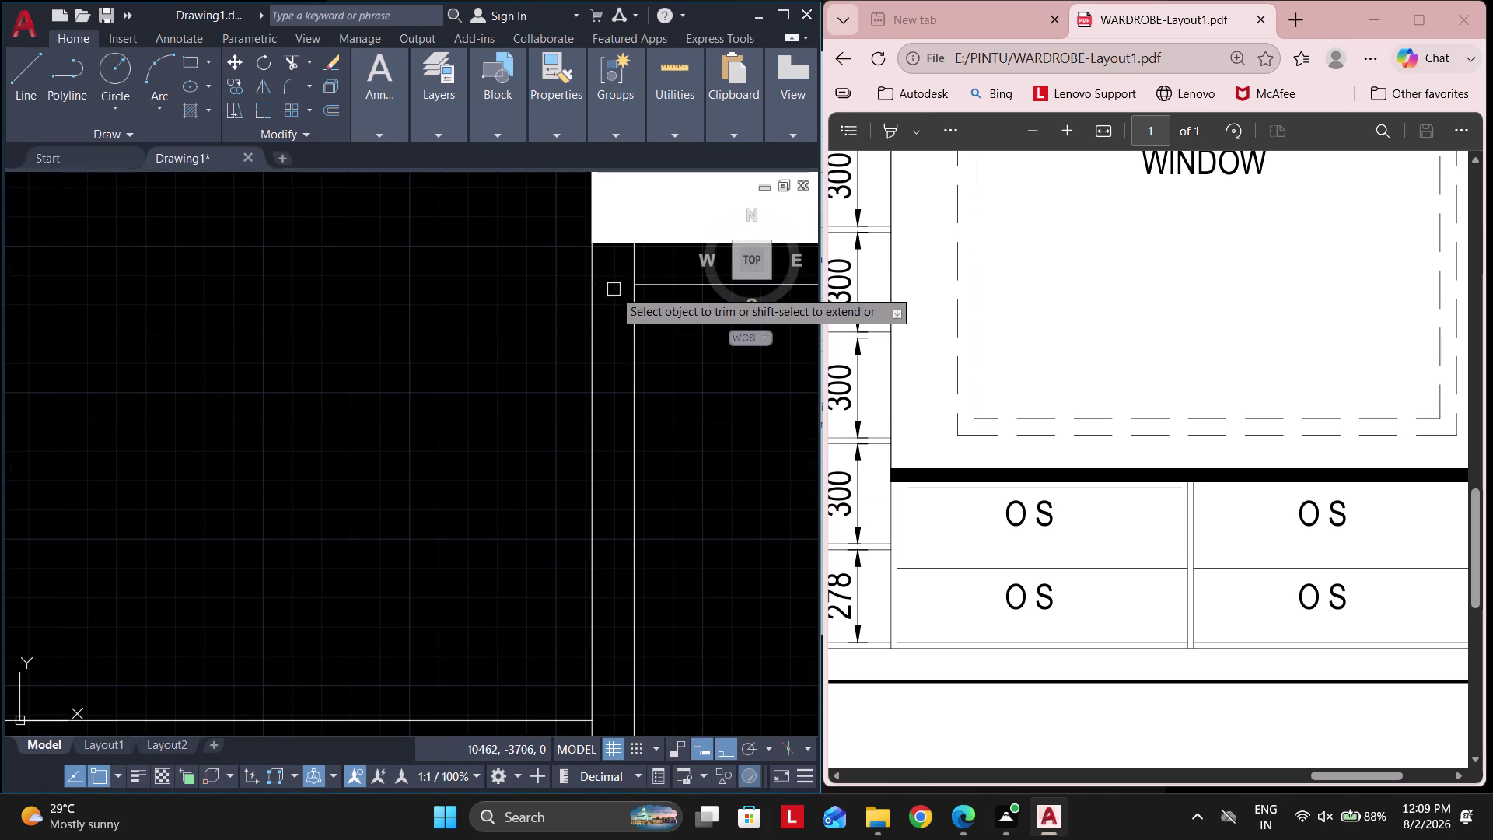
scroll(down, 3)
middle_drag(637, 447, 53, 529)
scroll(up, 3)
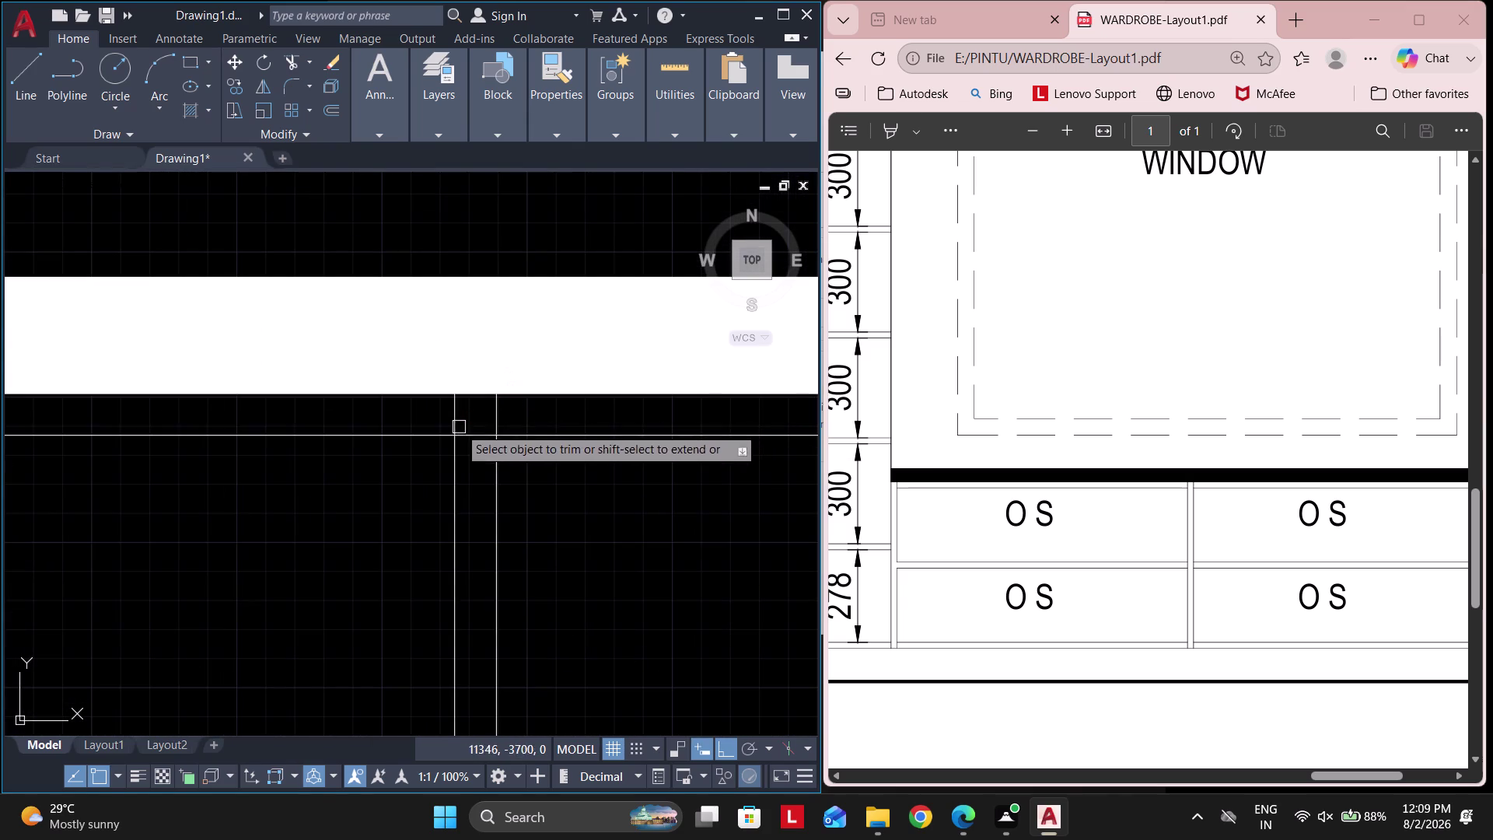
click(491, 423)
Try fence trims at the remaining lower compartment junctions, undoing the failed attempts.
click(478, 506)
key(ctrl+z)
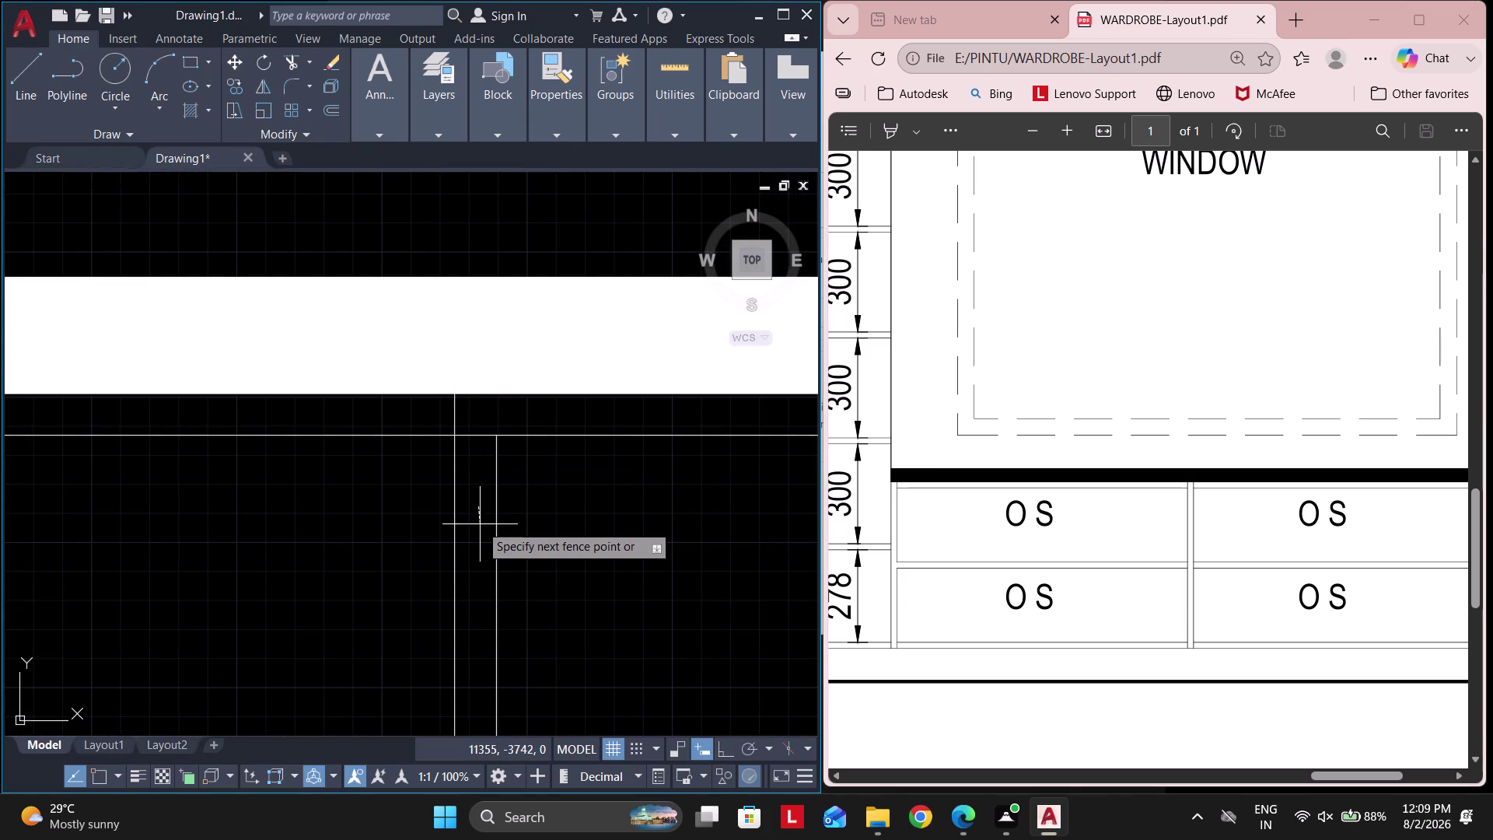
click(483, 495)
key(ctrl+z)
scroll(down, 3)
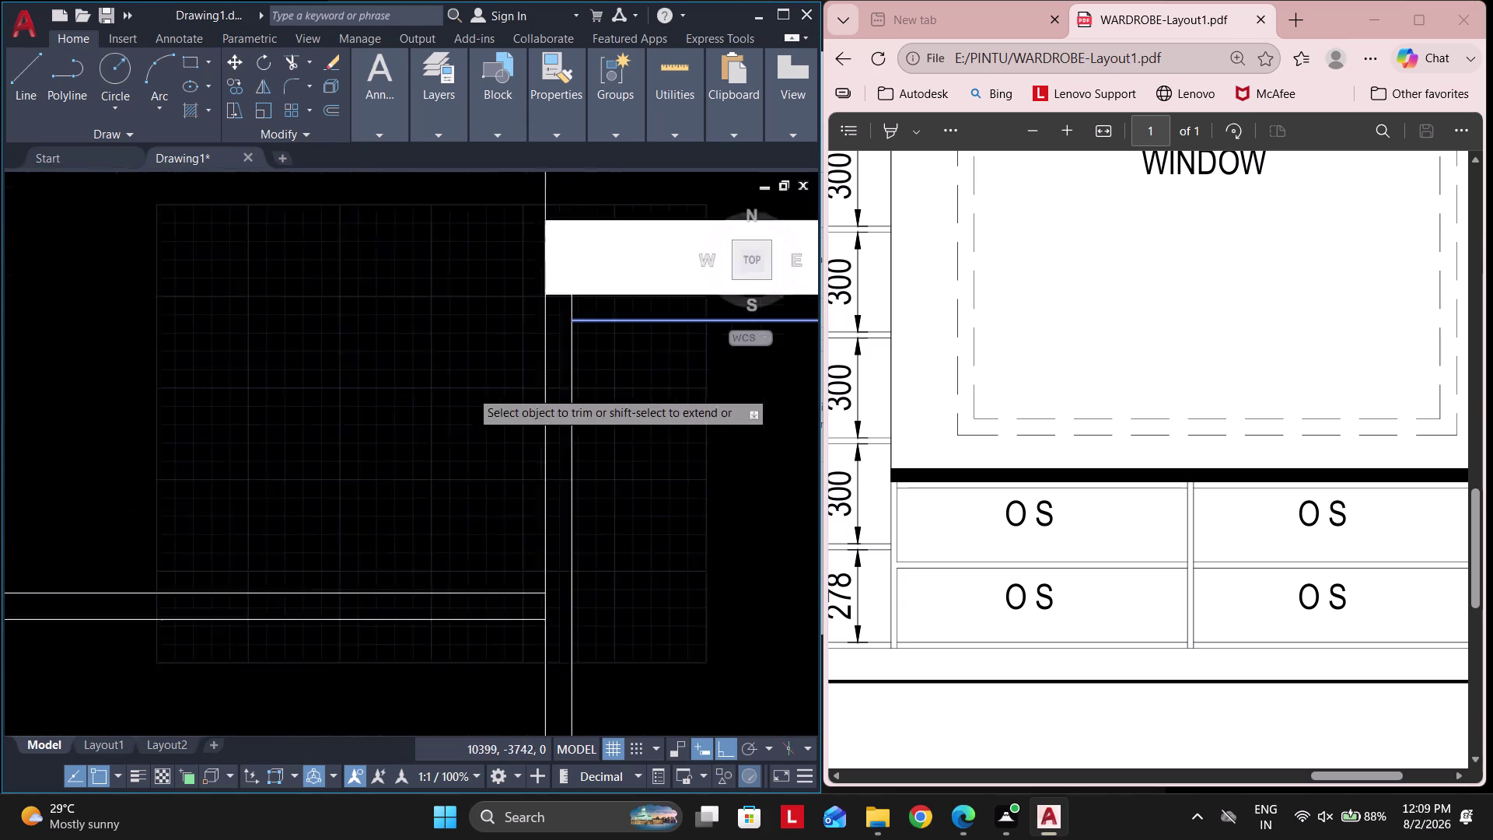
middle_drag(553, 459, 298, 397)
scroll(down, 3)
middle_drag(651, 459, 239, 475)
scroll(up, 3)
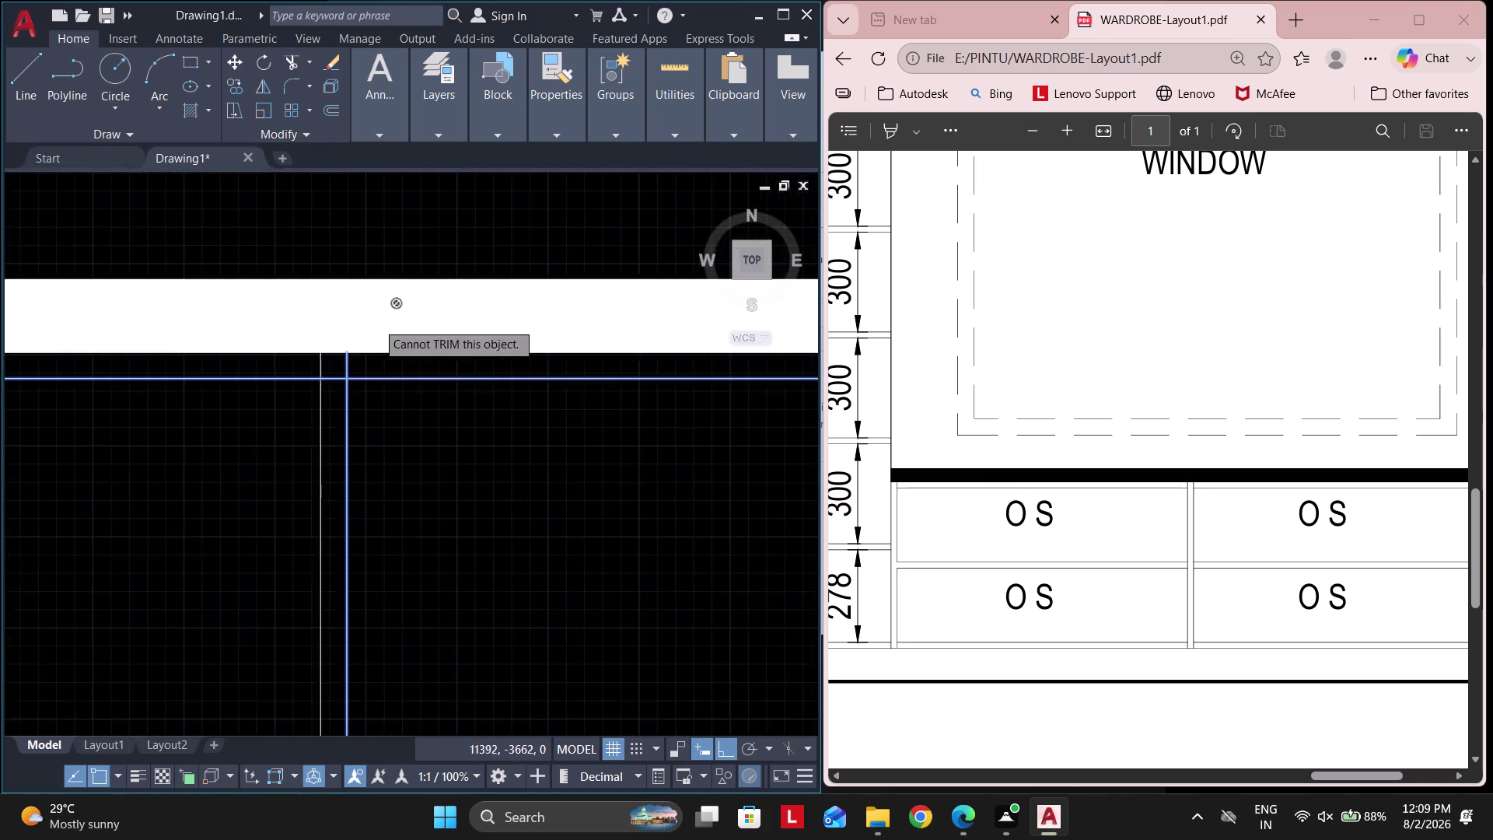
scroll(up, 3)
click(418, 370)
click(409, 414)
scroll(down, 3)
middle_drag(416, 528, 443, 355)
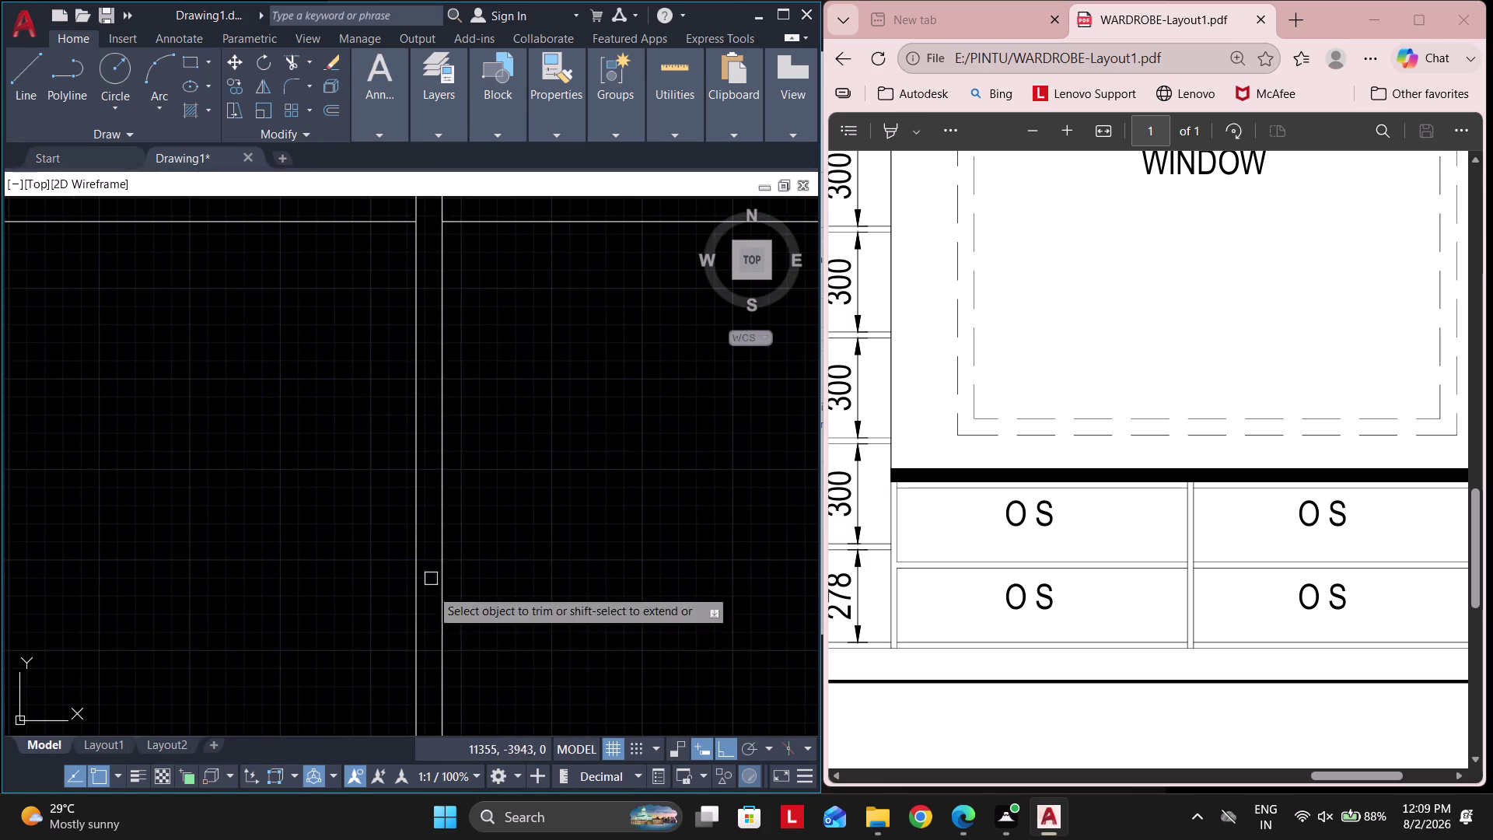
middle_drag(456, 579, 464, 397)
middle_drag(425, 590, 453, 395)
scroll(up, 3)
drag(455, 616, 424, 451)
scroll(down, 3)
Exit the trim command and zoom out to show the whole wardrobe elevation.
key(Escape)
key(Escape)
key(Escape)
key(Escape)
scroll(down, 3)
key(Escape)
key(Escape)
key(Escape)
key(Escape)
key(Escape)
key(Escape)
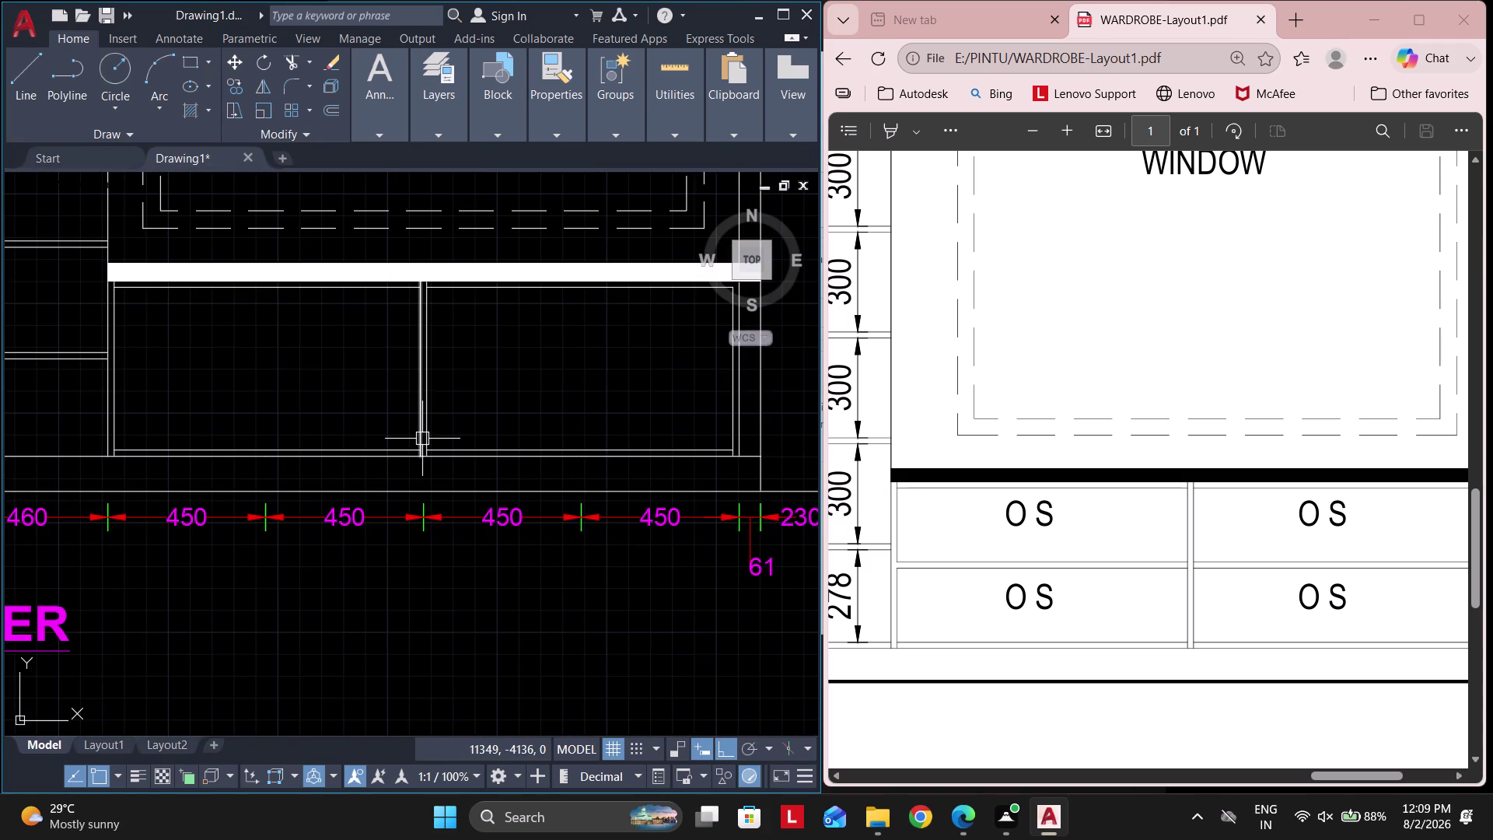
scroll(down, 3)
scroll(down, 3)
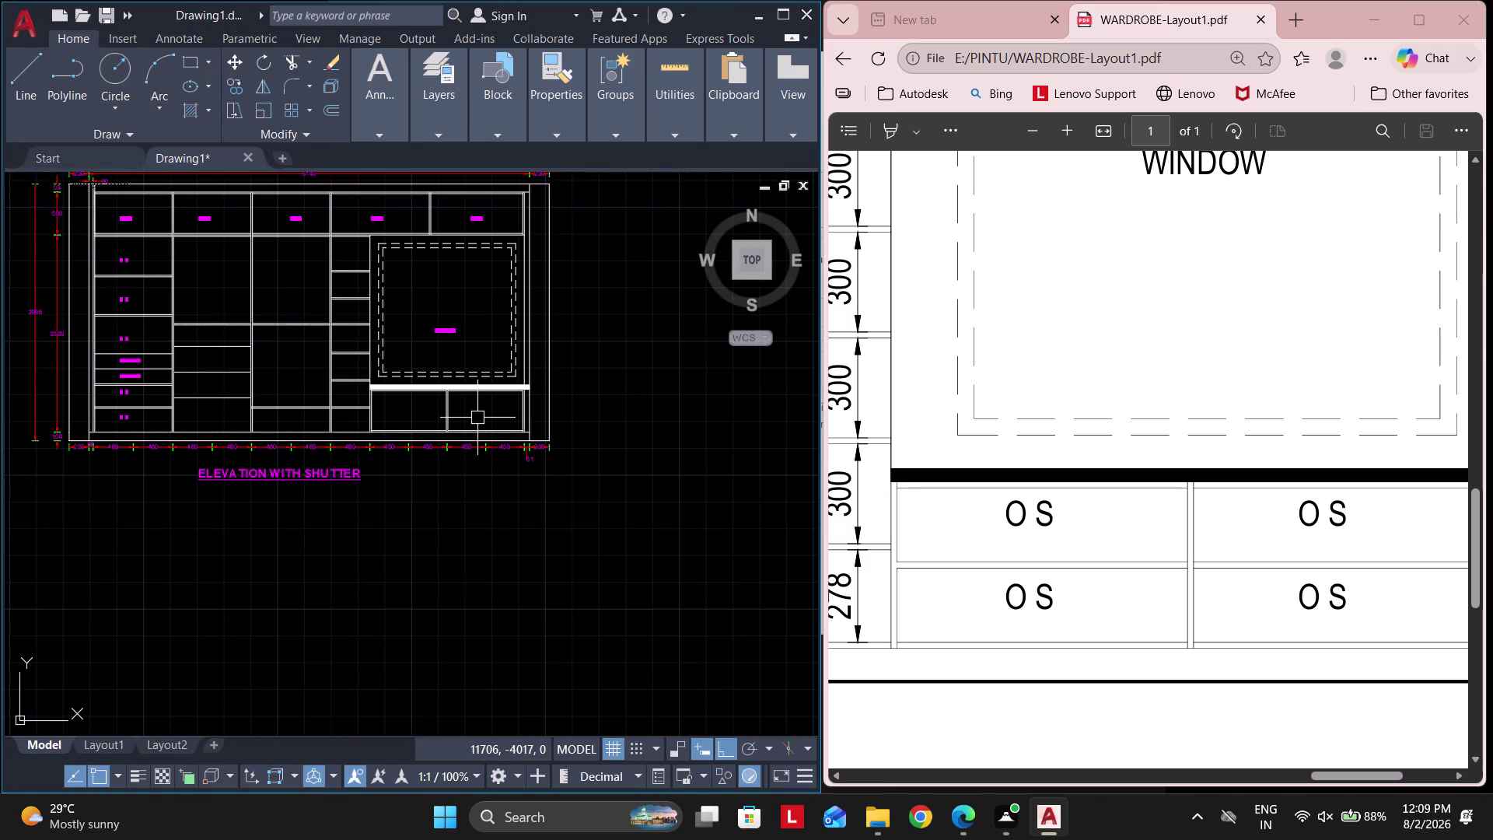
scroll(up, 3)
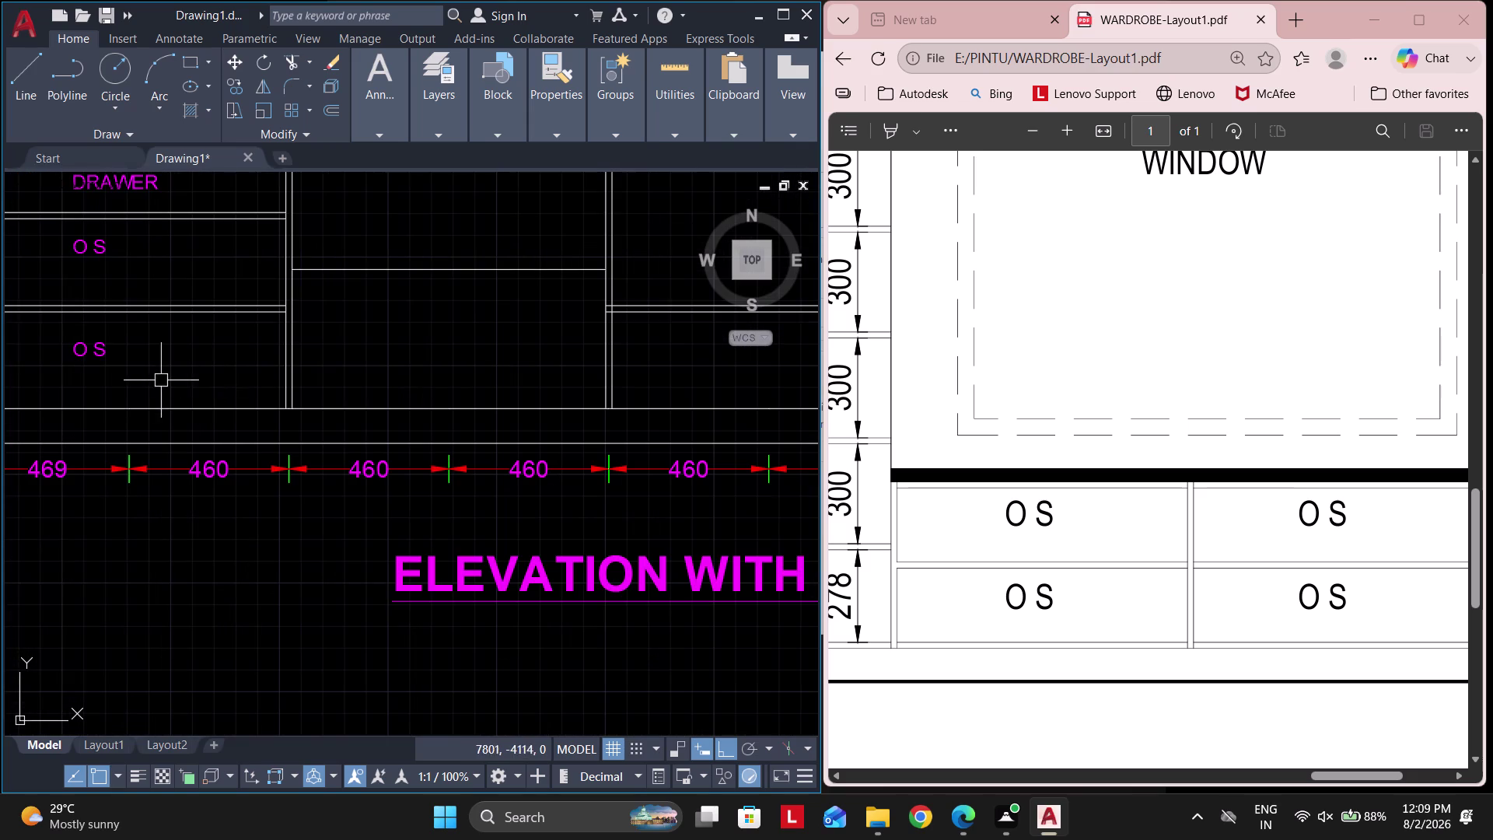
Copy the OS label into the next lower compartment.
click(157, 378)
click(32, 338)
text(CO)
key(space)
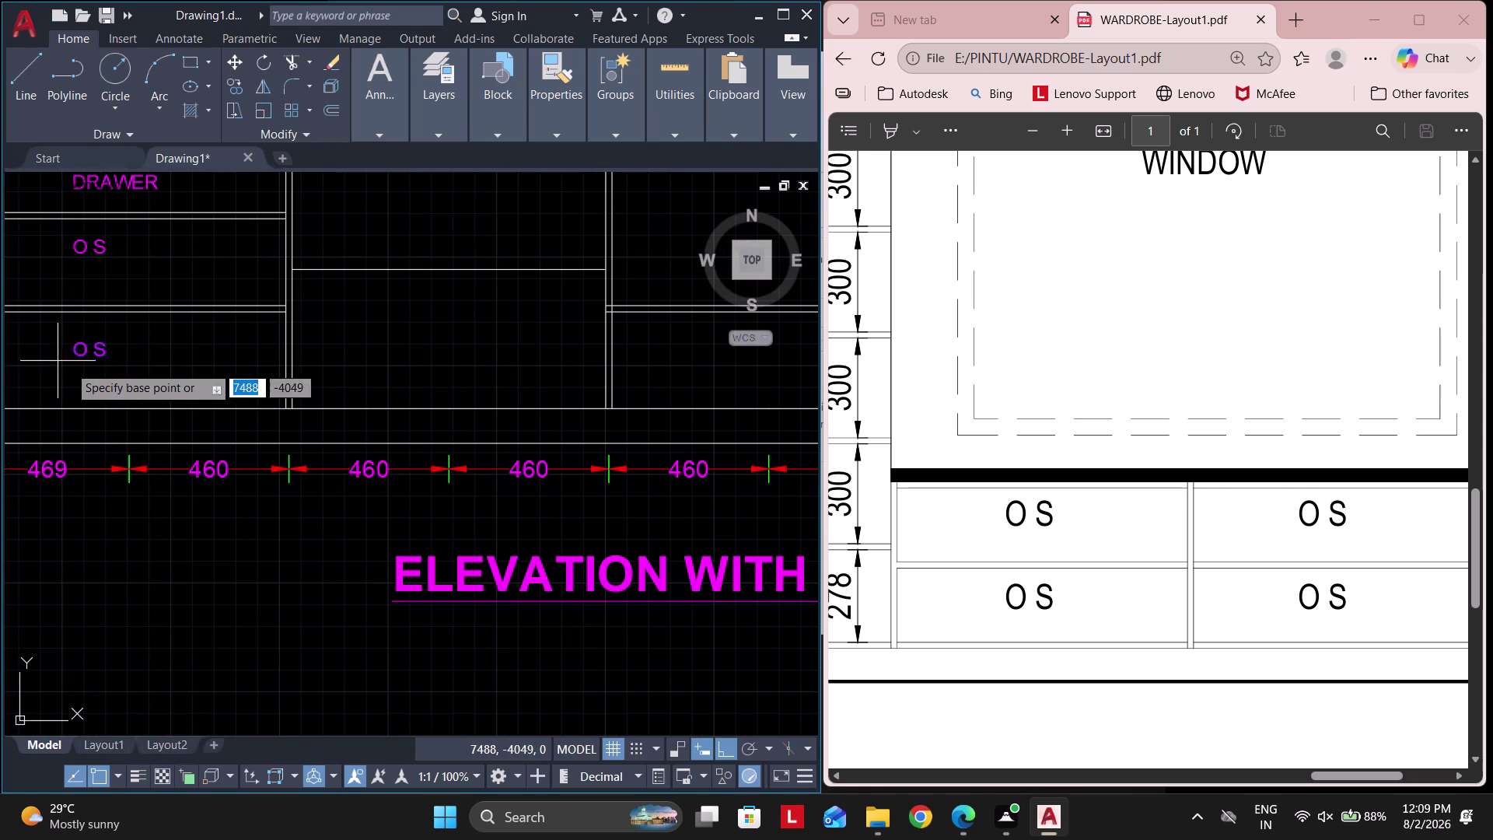
click(82, 346)
scroll(down, 3)
scroll(up, 3)
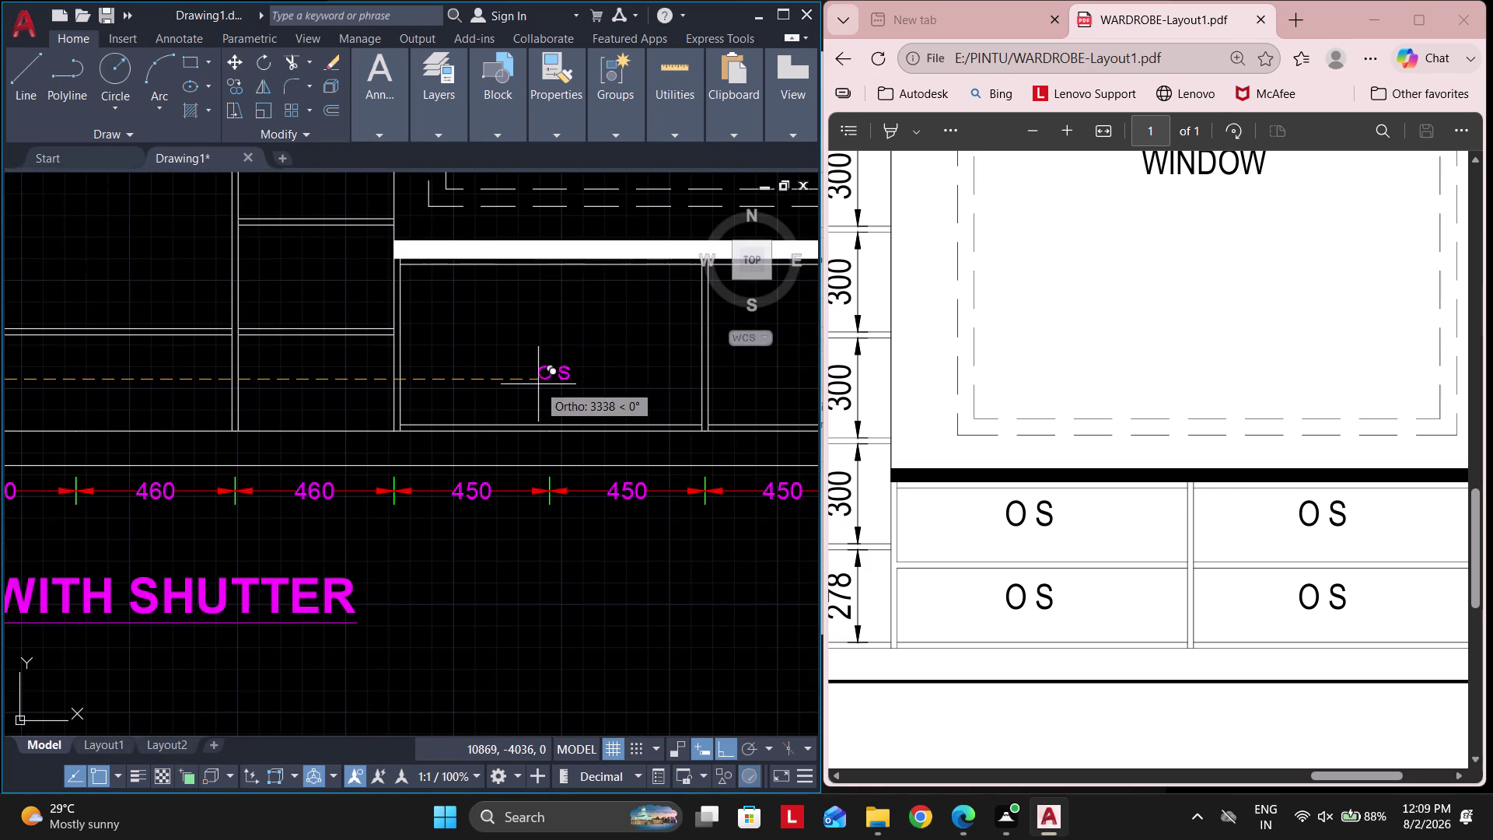
click(531, 384)
middle_drag(580, 380, 437, 390)
key(Escape)
key(Escape)
middle_drag(605, 405, 370, 430)
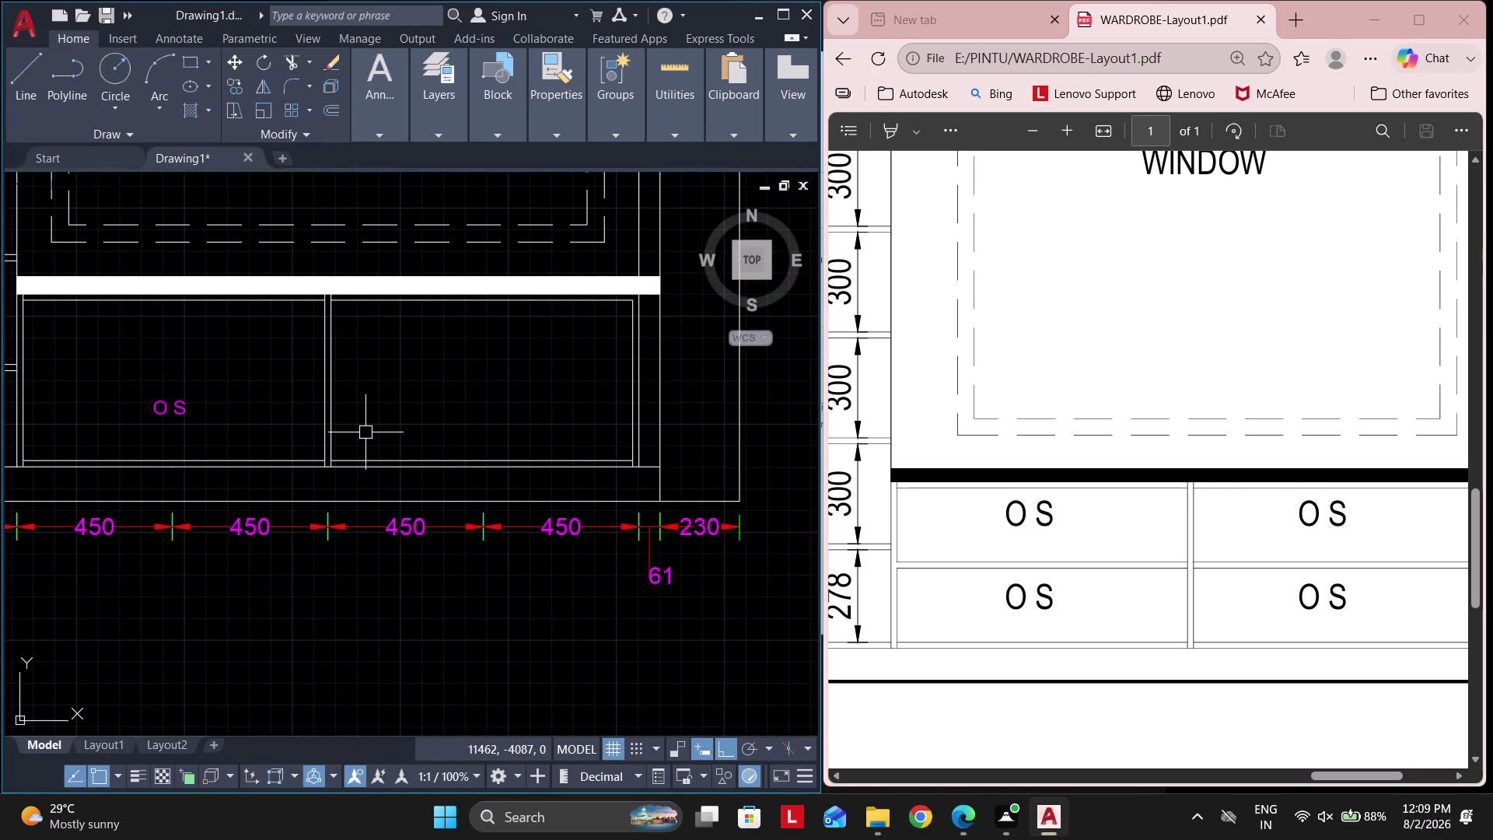
Draw a new line from the upper compartment to the partition.
text(L)
key(space)
click(317, 379)
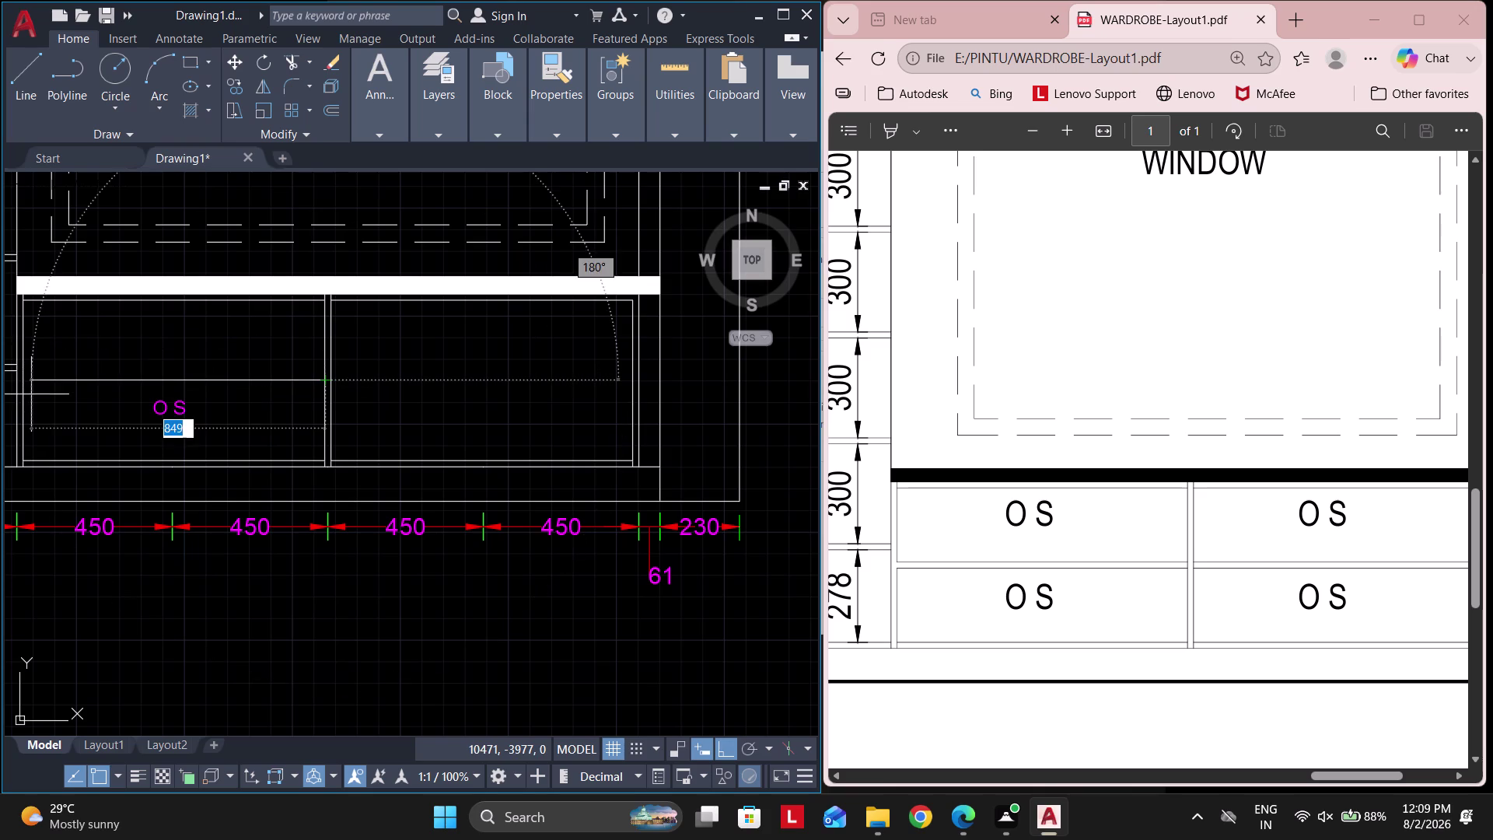
scroll(up, 3)
middle_drag(80, 386, 414, 406)
middle_click(414, 405)
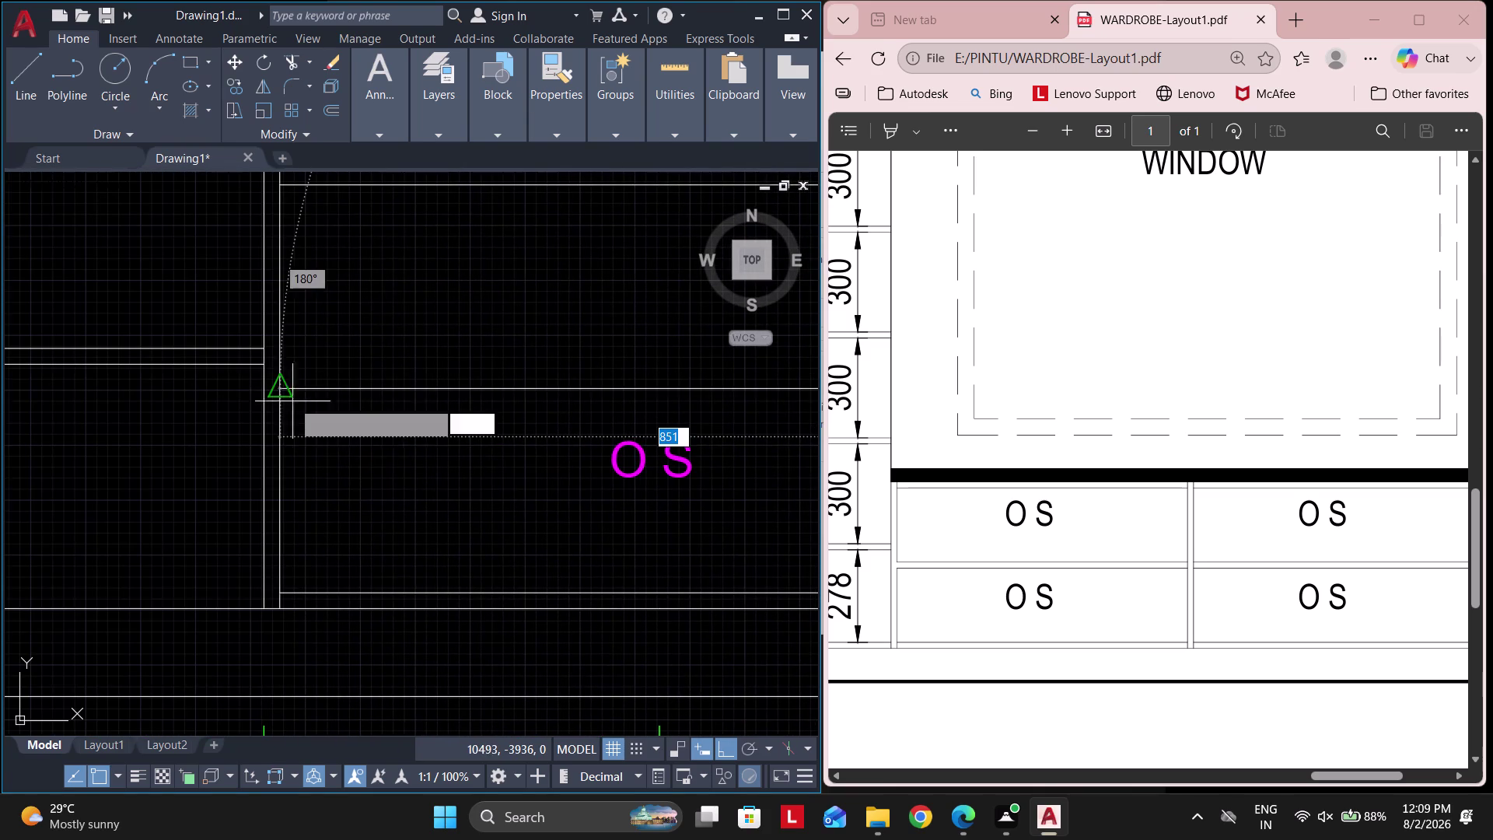
click(282, 394)
key(Escape)
Draw a second line across the neighbouring compartment.
scroll(down, 3)
middle_drag(634, 443, 436, 438)
key(space)
scroll(up, 3)
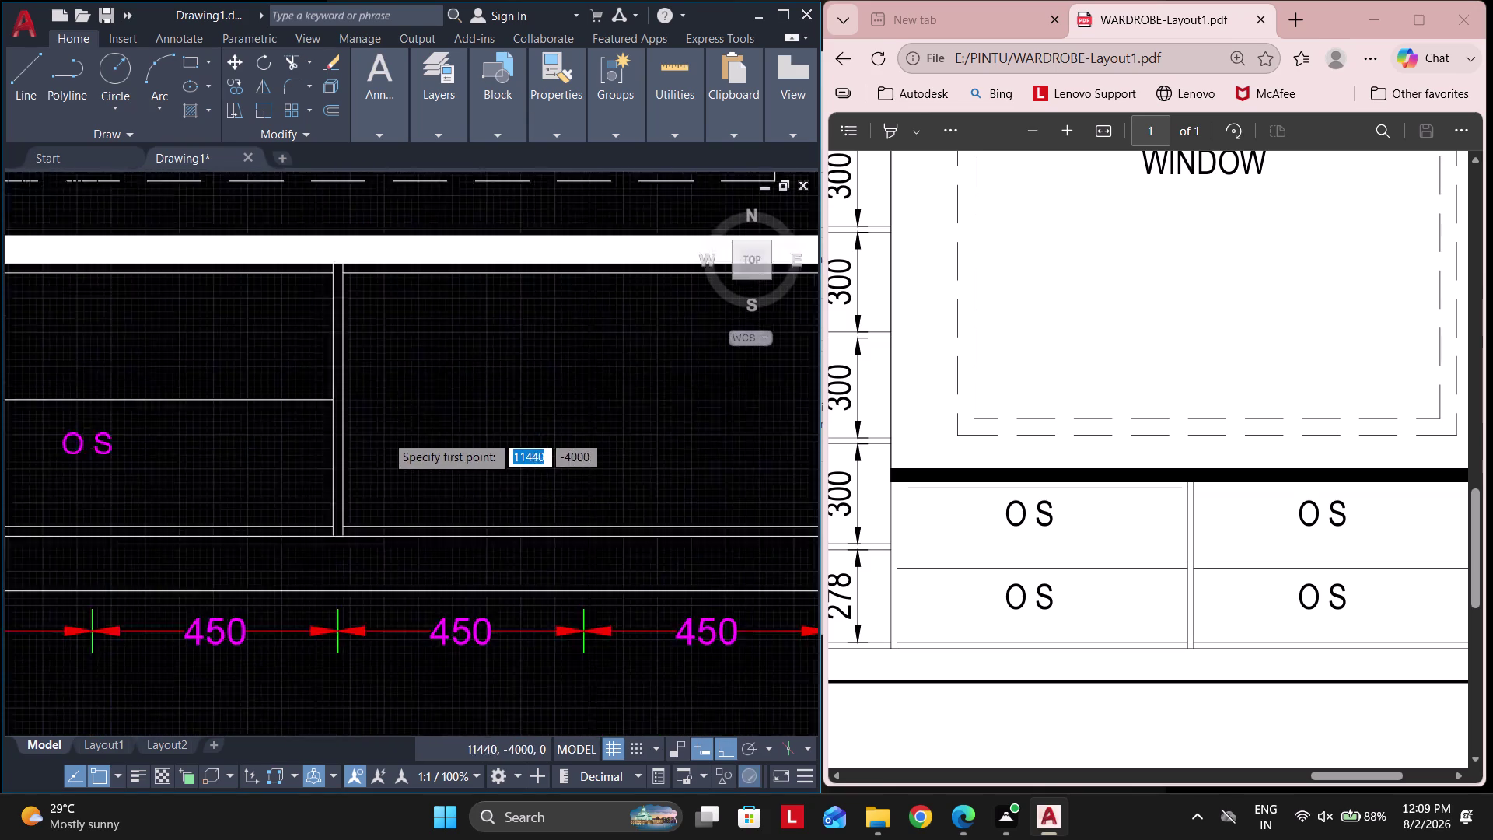
click(300, 379)
scroll(down, 3)
scroll(up, 3)
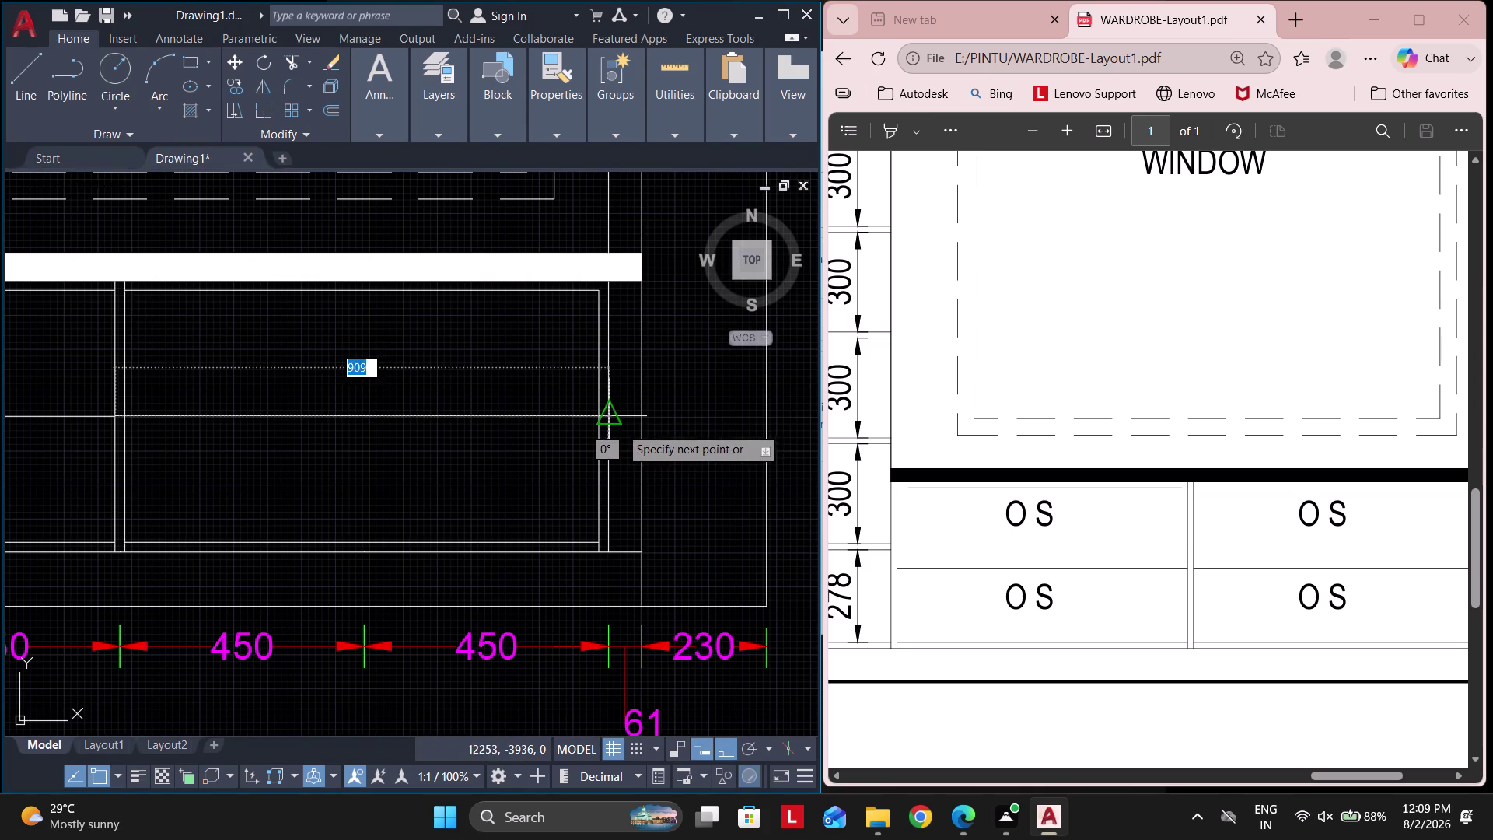
click(610, 424)
key(Escape)
Offset four compartment lines by 9 to form shelf thicknesses.
text(O 9)
key(space)
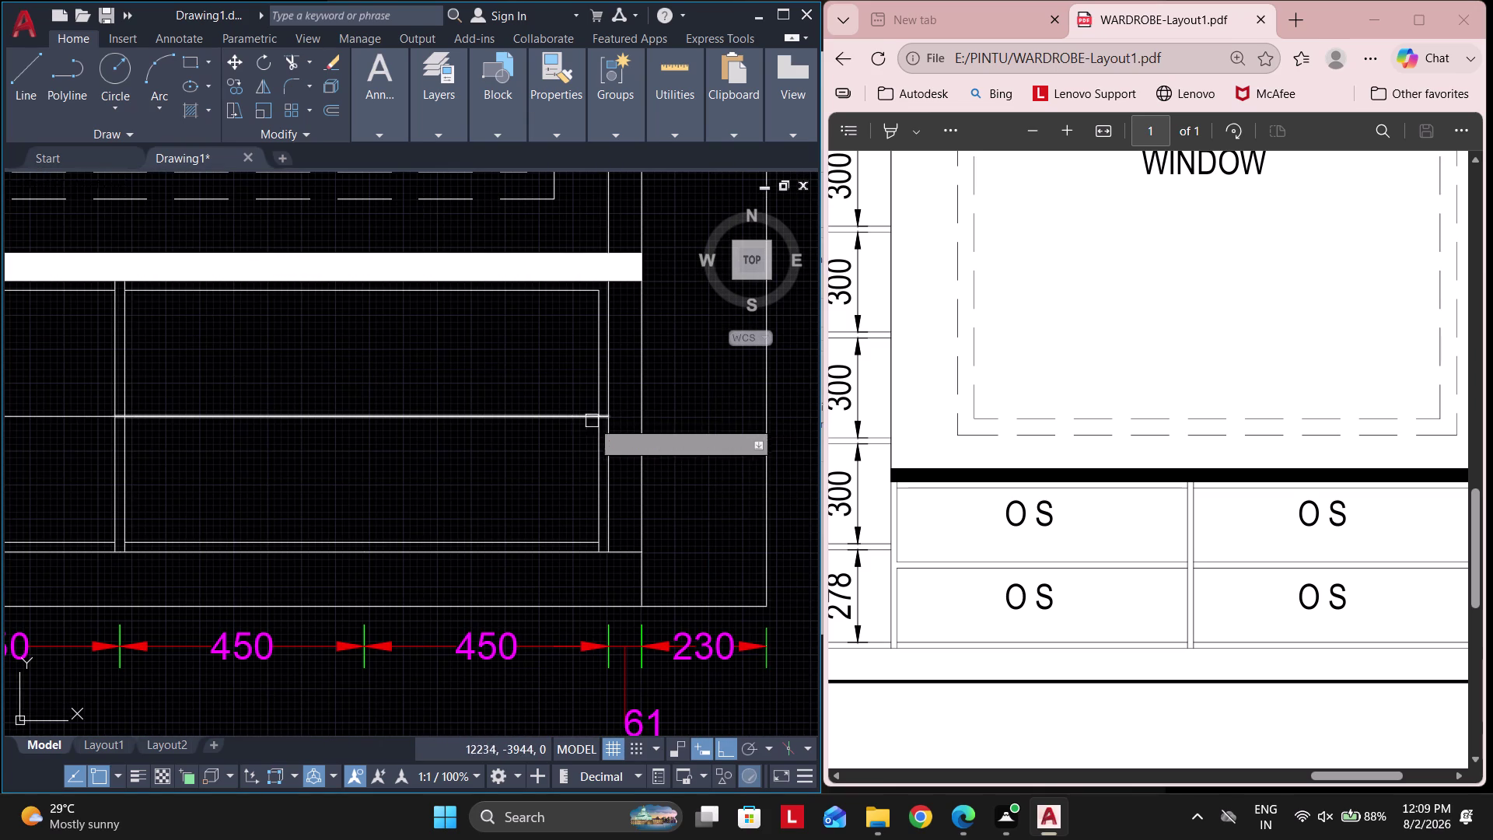
click(576, 416)
click(531, 324)
scroll(up, 3)
click(537, 418)
click(549, 473)
scroll(down, 3)
middle_drag(250, 509, 730, 504)
scroll(up, 3)
click(399, 456)
click(391, 376)
click(416, 461)
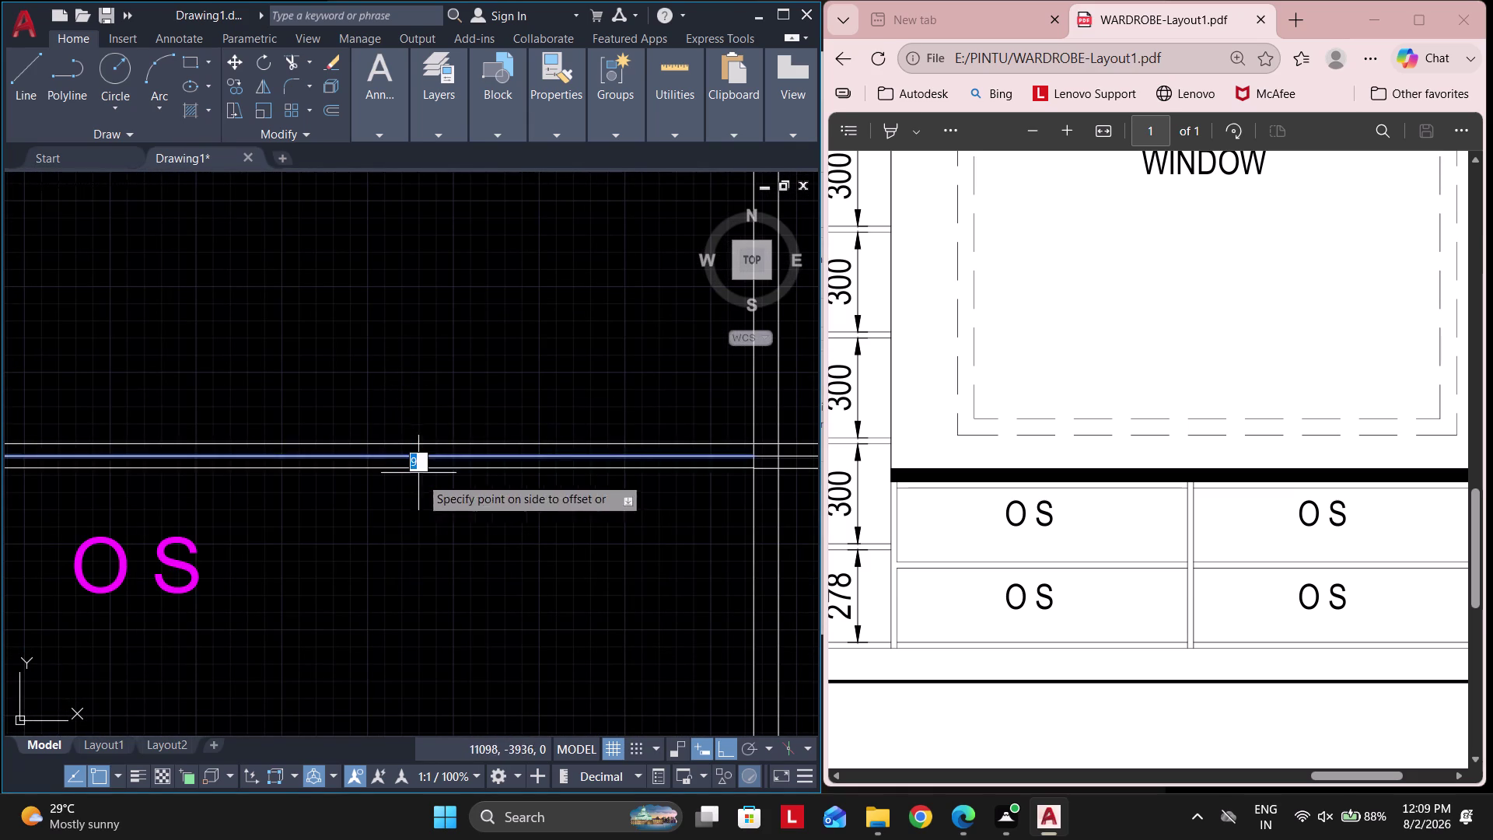
click(437, 507)
key(Escape)
Trim the line ends crossing the partition.
text(TR)
key(space)
scroll(up, 3)
drag(772, 390, 771, 388)
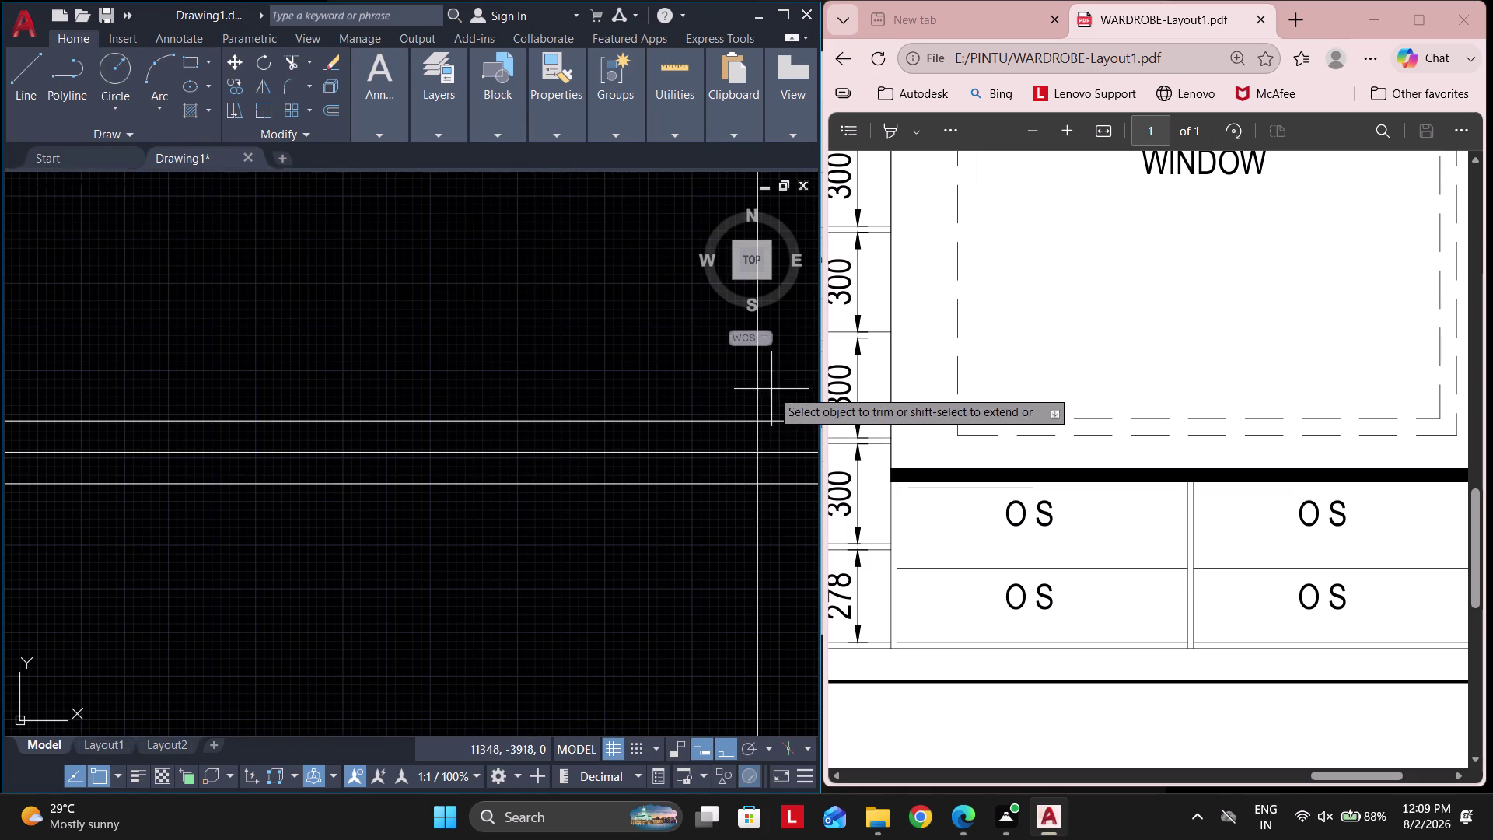
drag(771, 388, 794, 539)
key(Escape)
Delete a shelf line, then undo the deletion and the previous changes.
click(648, 449)
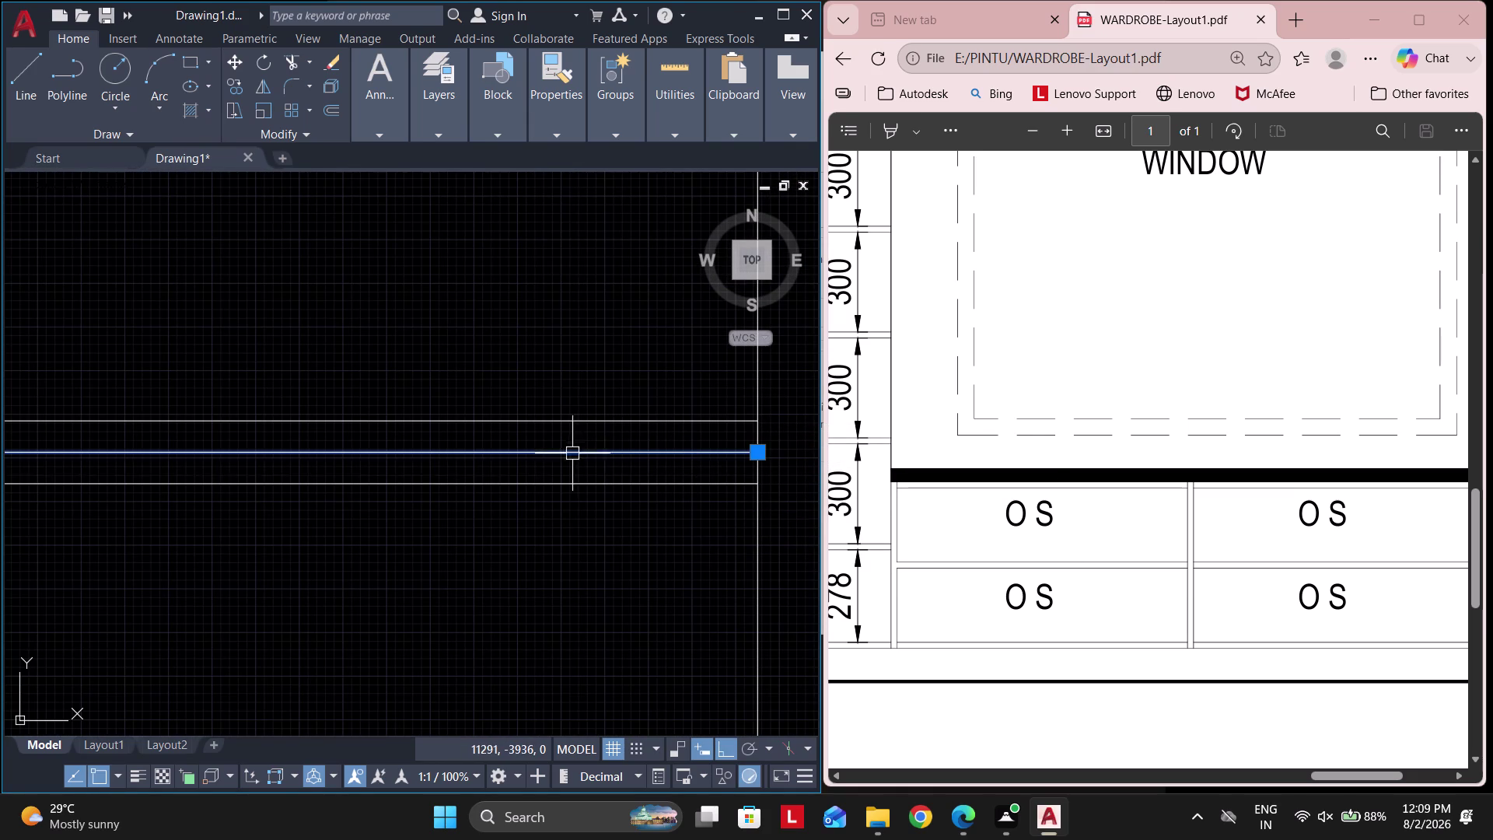
scroll(down, 3)
key(Delete)
scroll(down, 3)
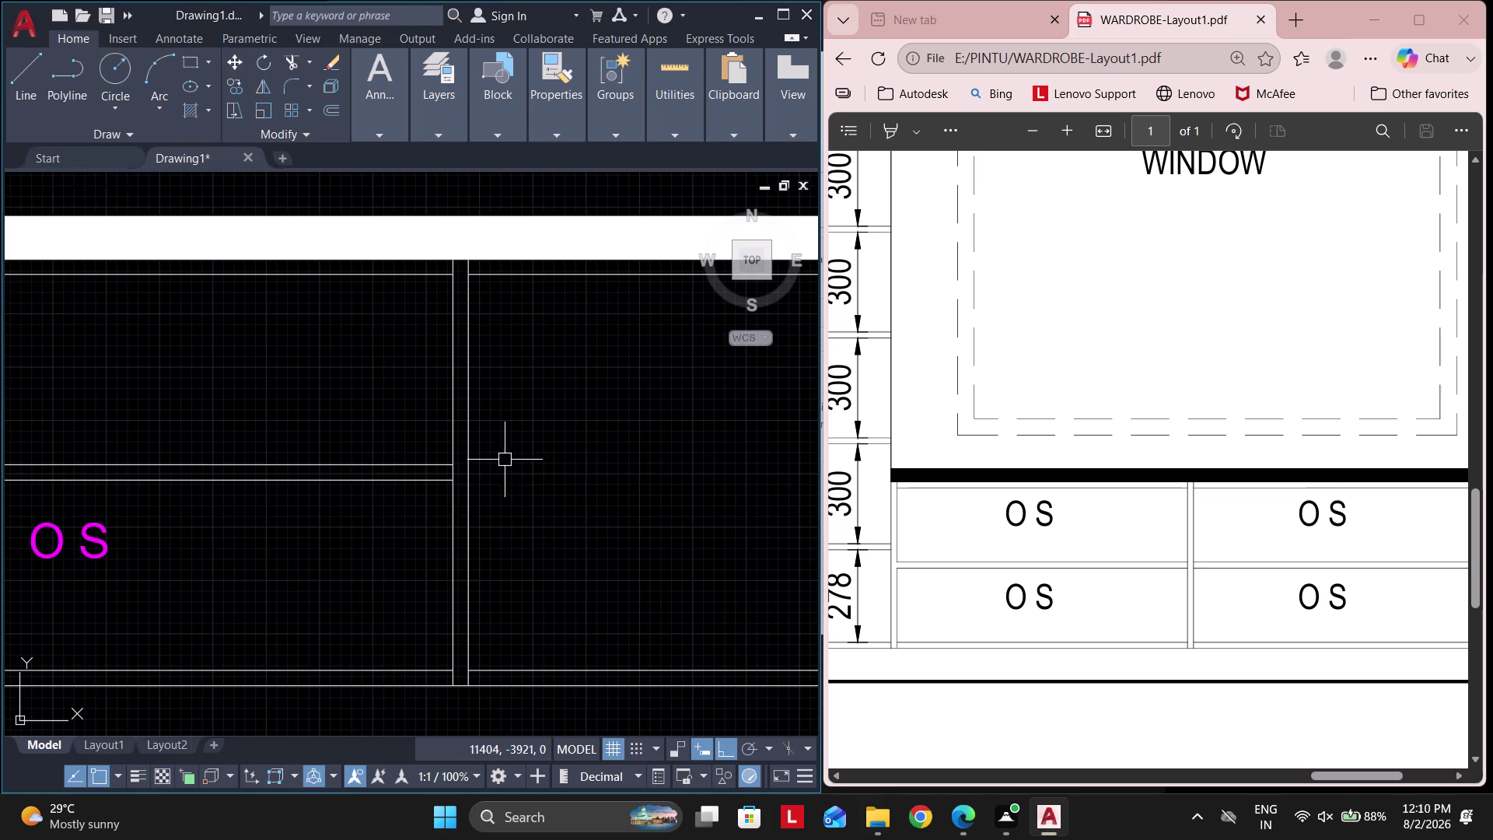
key(ctrl+z)
key(ctrl+z)
scroll(down, 3)
key(ctrl+z)
key(ctrl+z)
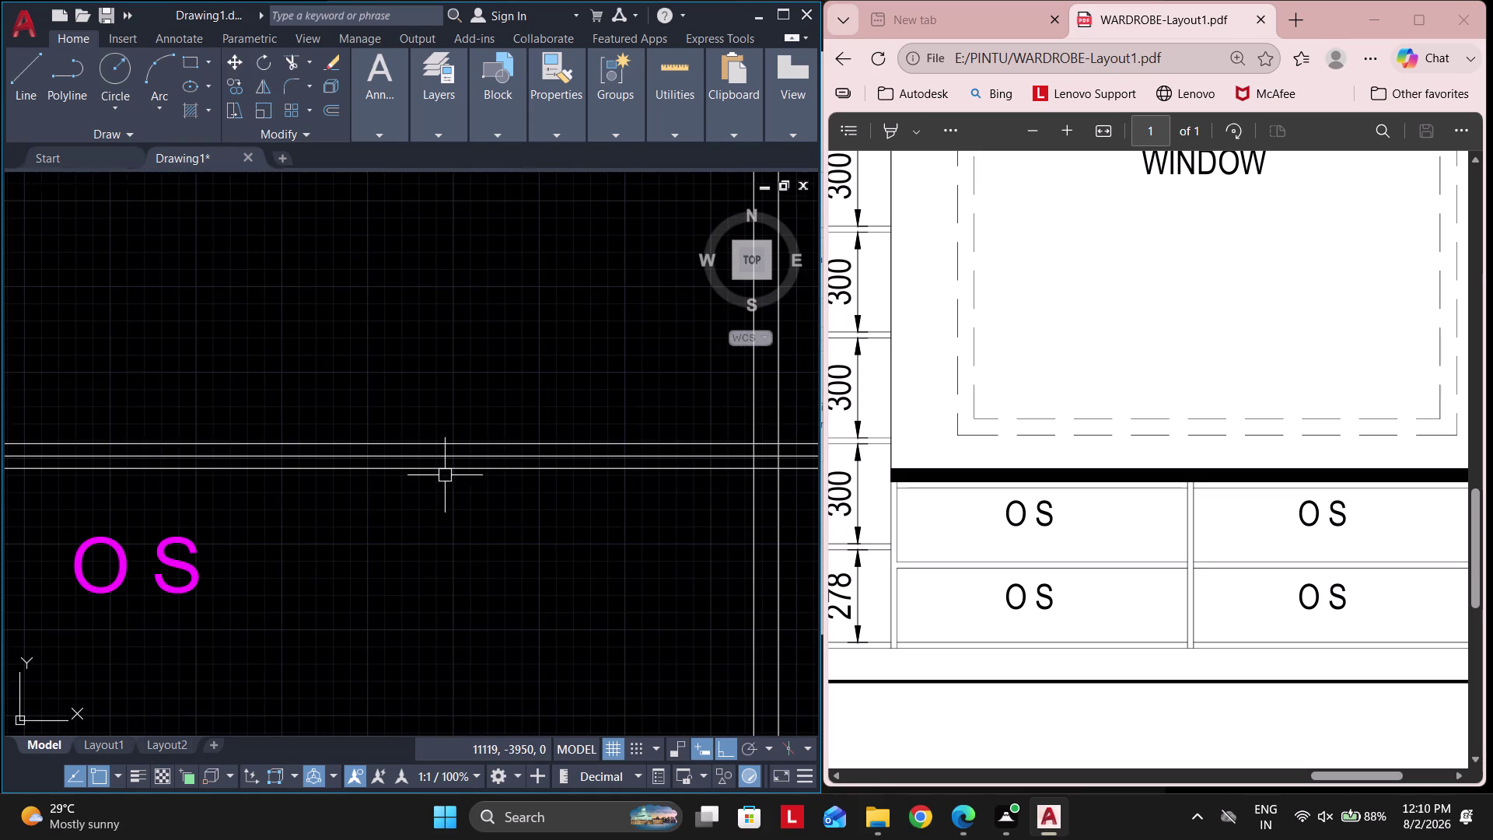
middle_drag(517, 503, 416, 500)
scroll(down, 3)
key(Escape)
key(Escape)
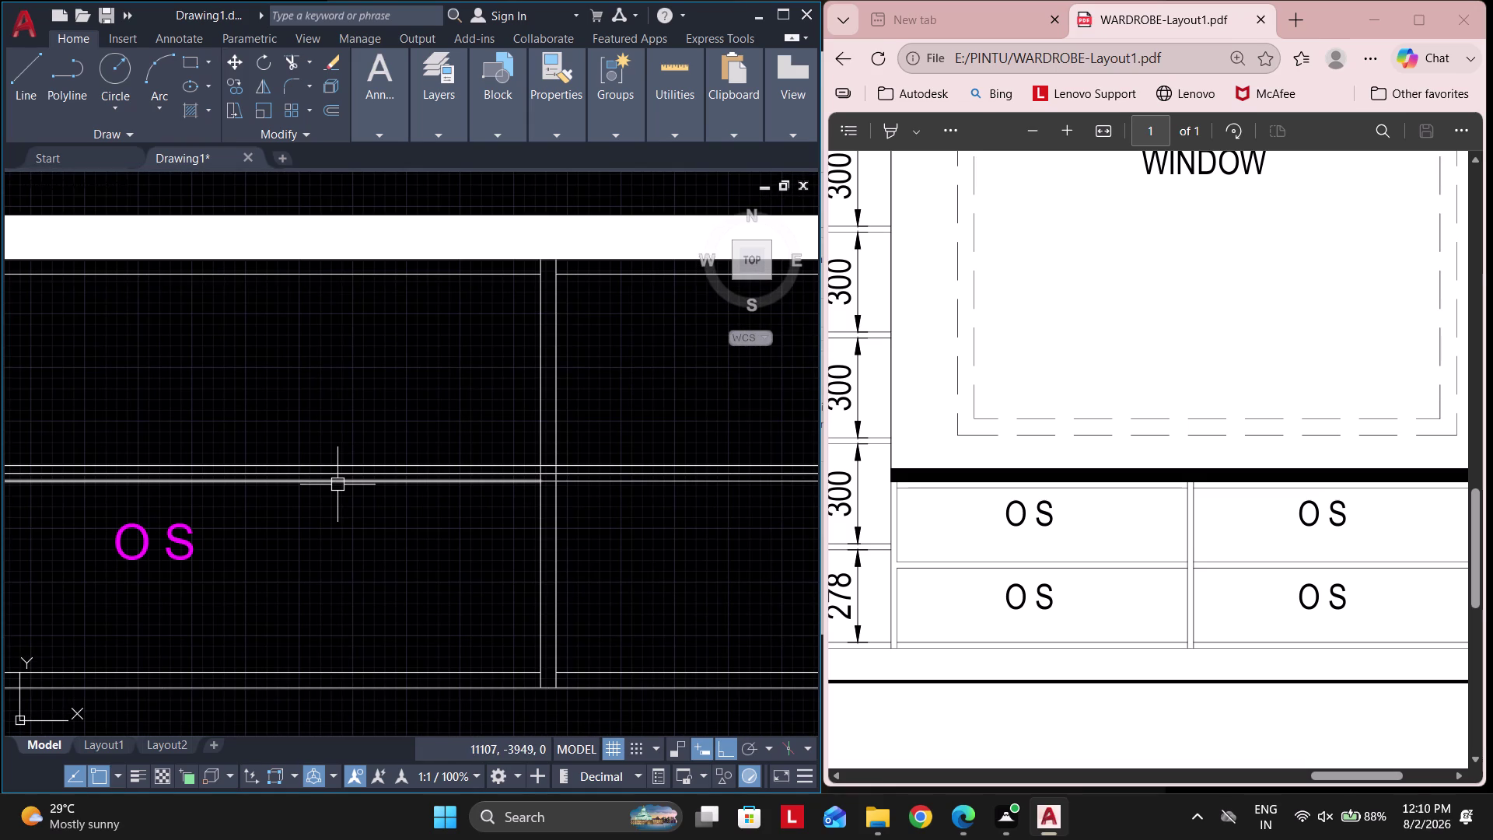
Trim the shelf line ends past the partition with TR.
text(TR)
key(space)
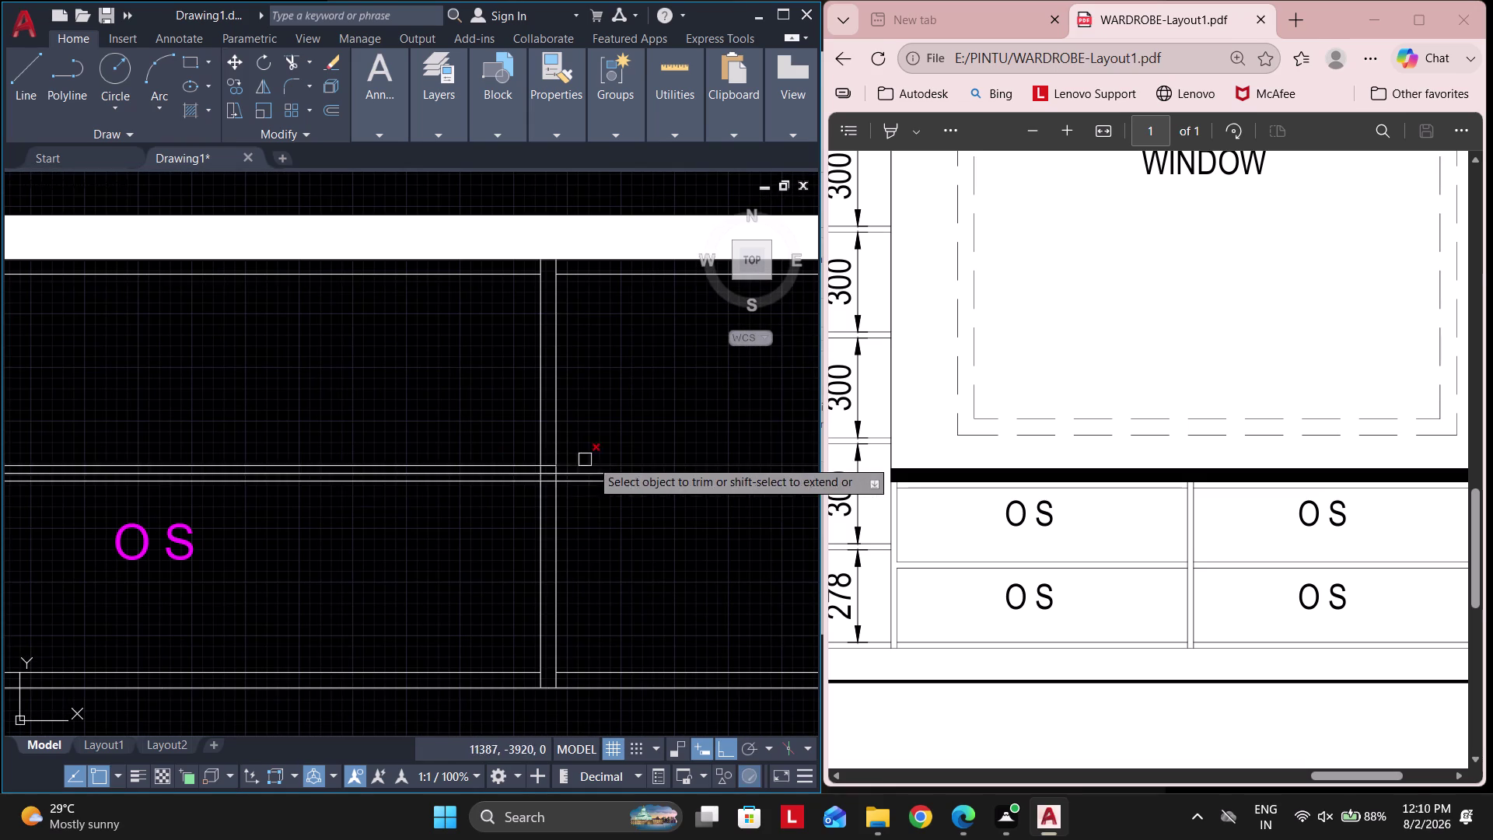
scroll(up, 3)
drag(409, 435, 422, 676)
scroll(down, 3)
key(Escape)
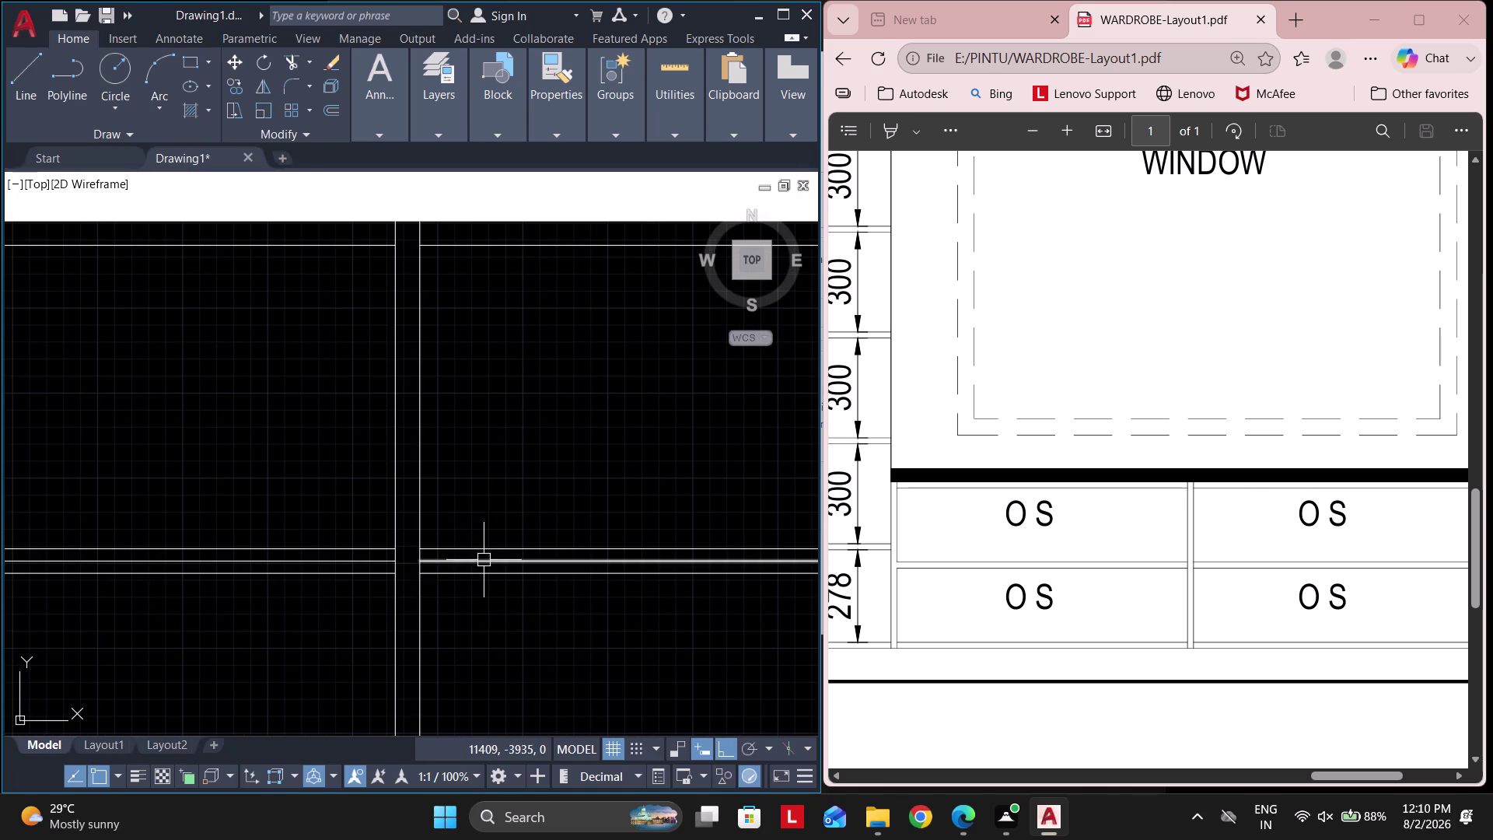
Delete two leftover line segments in the lower unit.
click(483, 560)
key(Delete)
click(329, 561)
key(Delete)
scroll(down, 3)
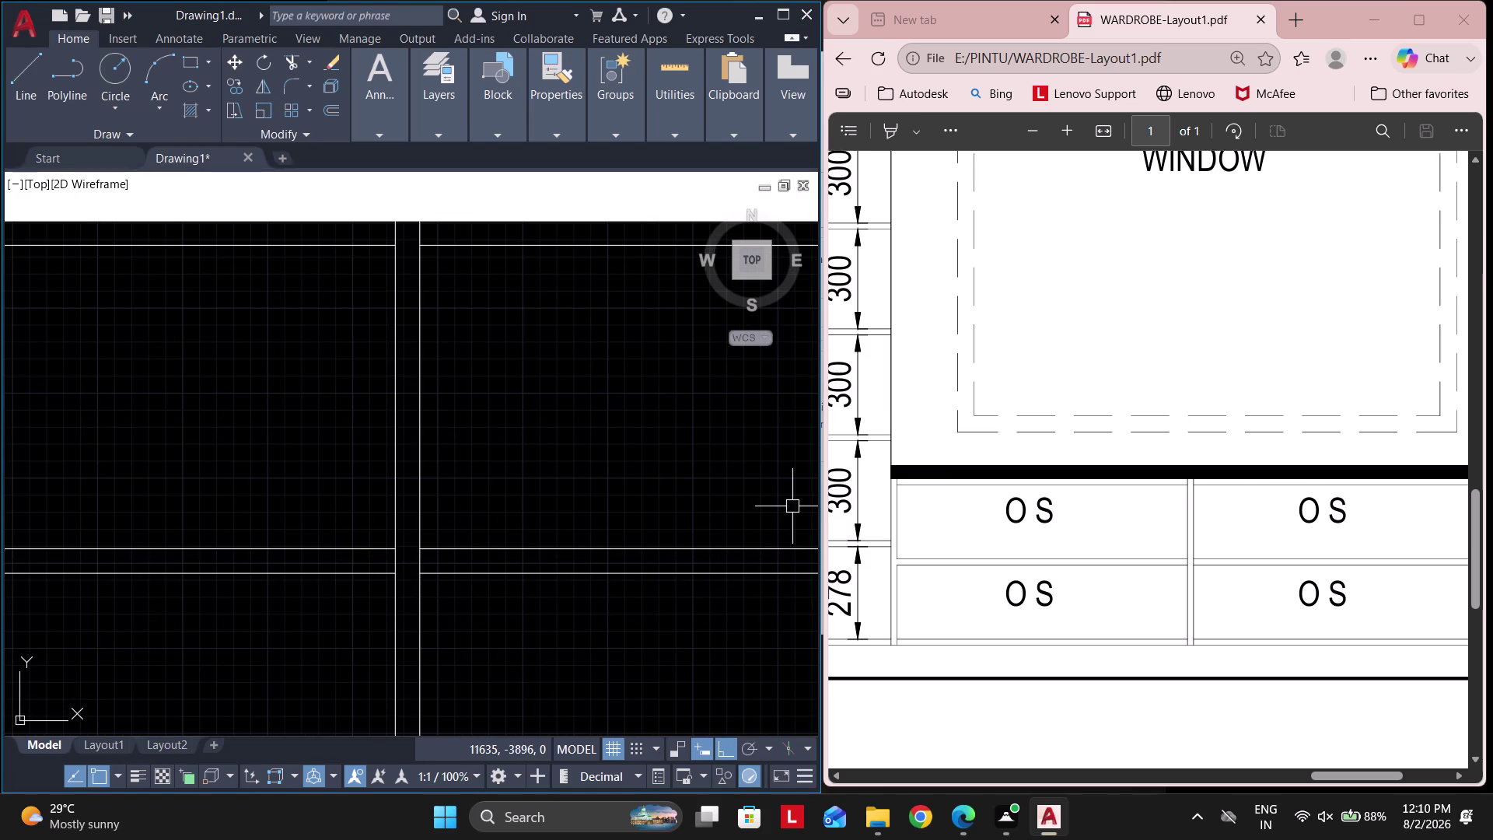
scroll(down, 3)
scroll(down, 3)
scroll(down, 3)
scroll(up, 3)
scroll(up, 3)
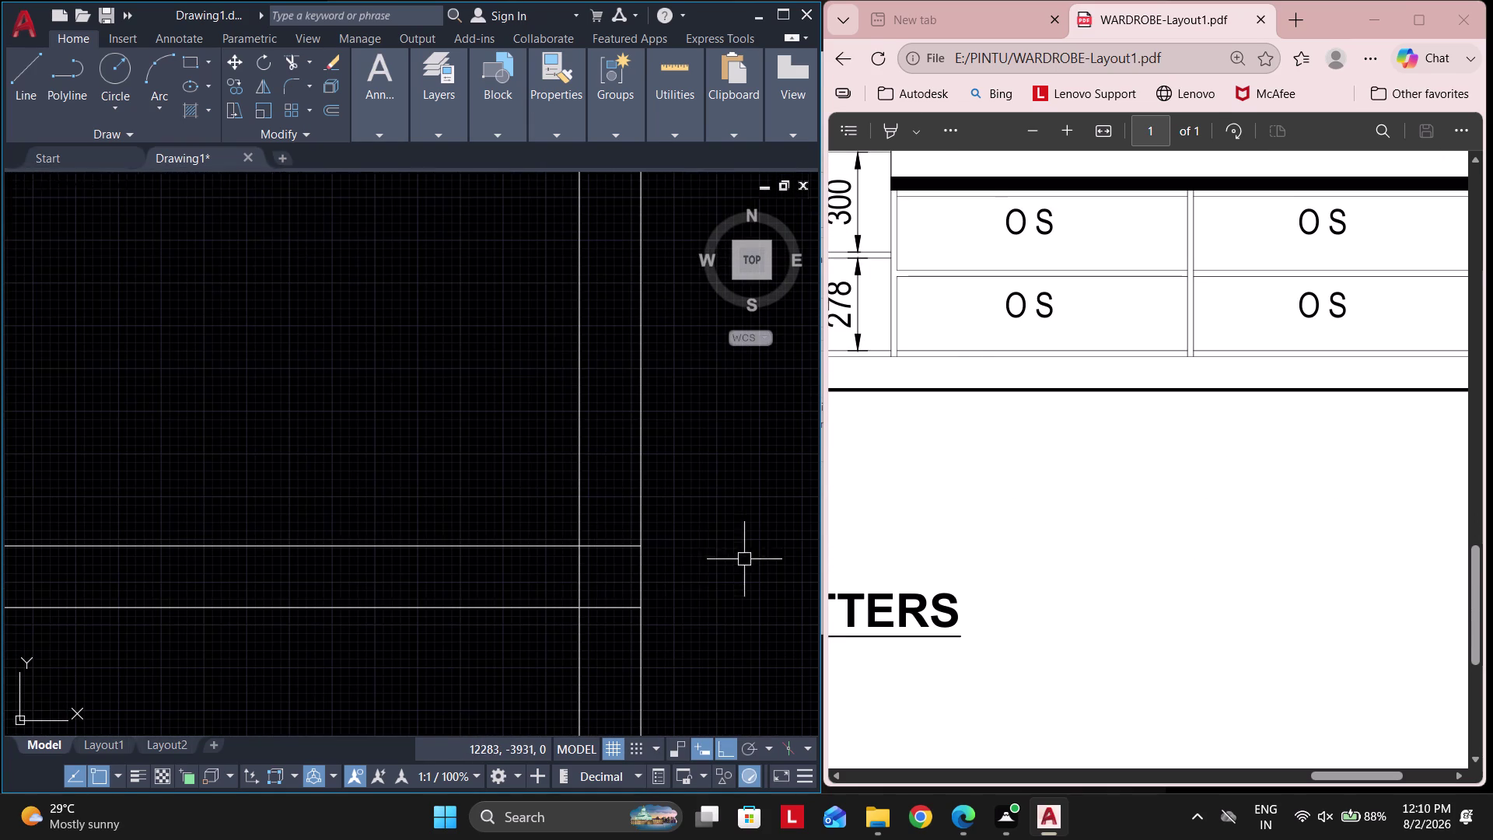
Trim away the remaining overlapping compartment line segments.
key(t)
key(r)
key(space)
drag(604, 500, 609, 674)
scroll(down, 3)
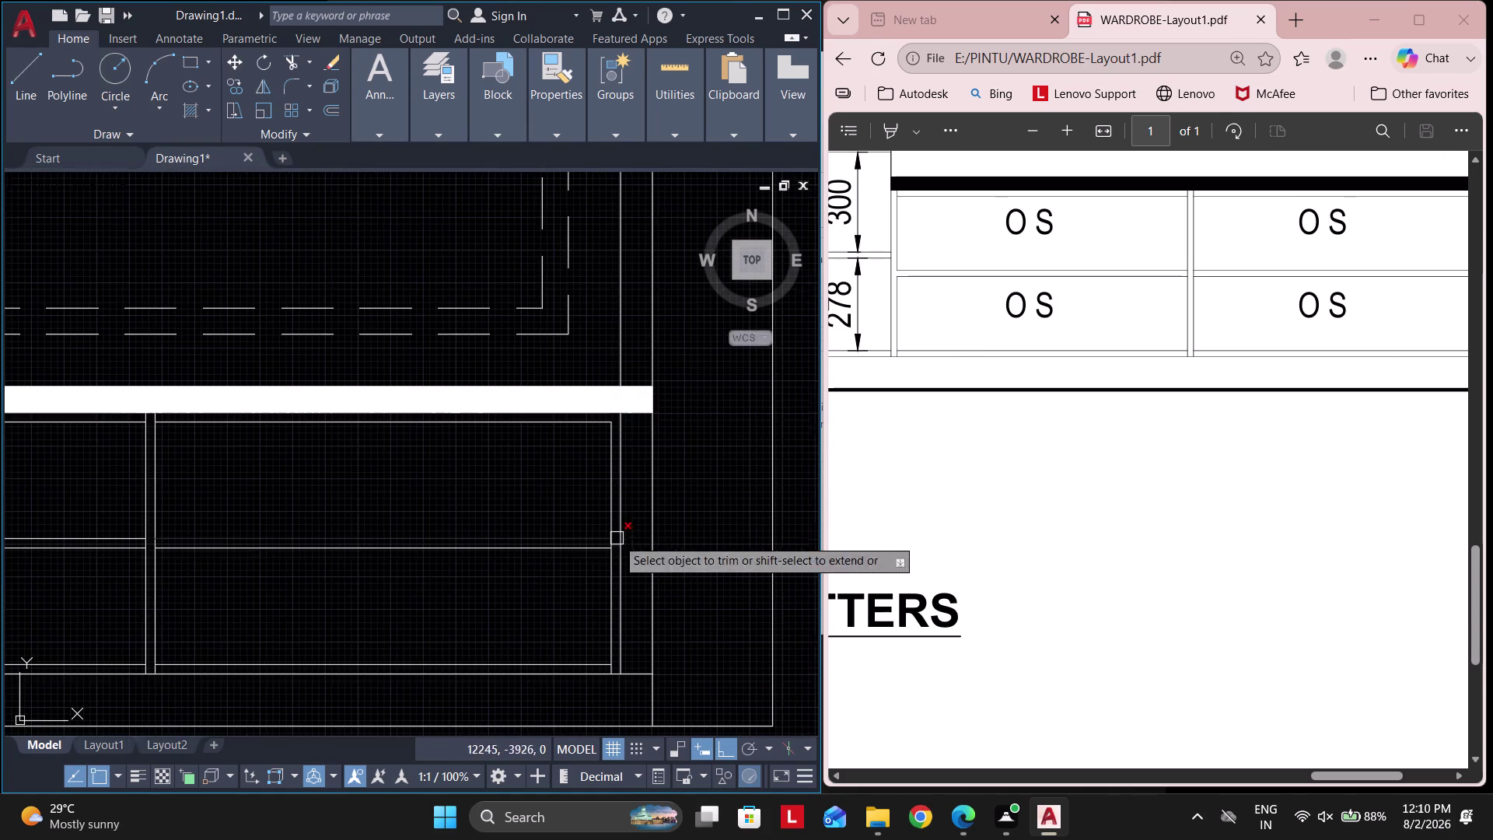
scroll(down, 3)
scroll(up, 3)
key(Escape)
scroll(down, 3)
key(Escape)
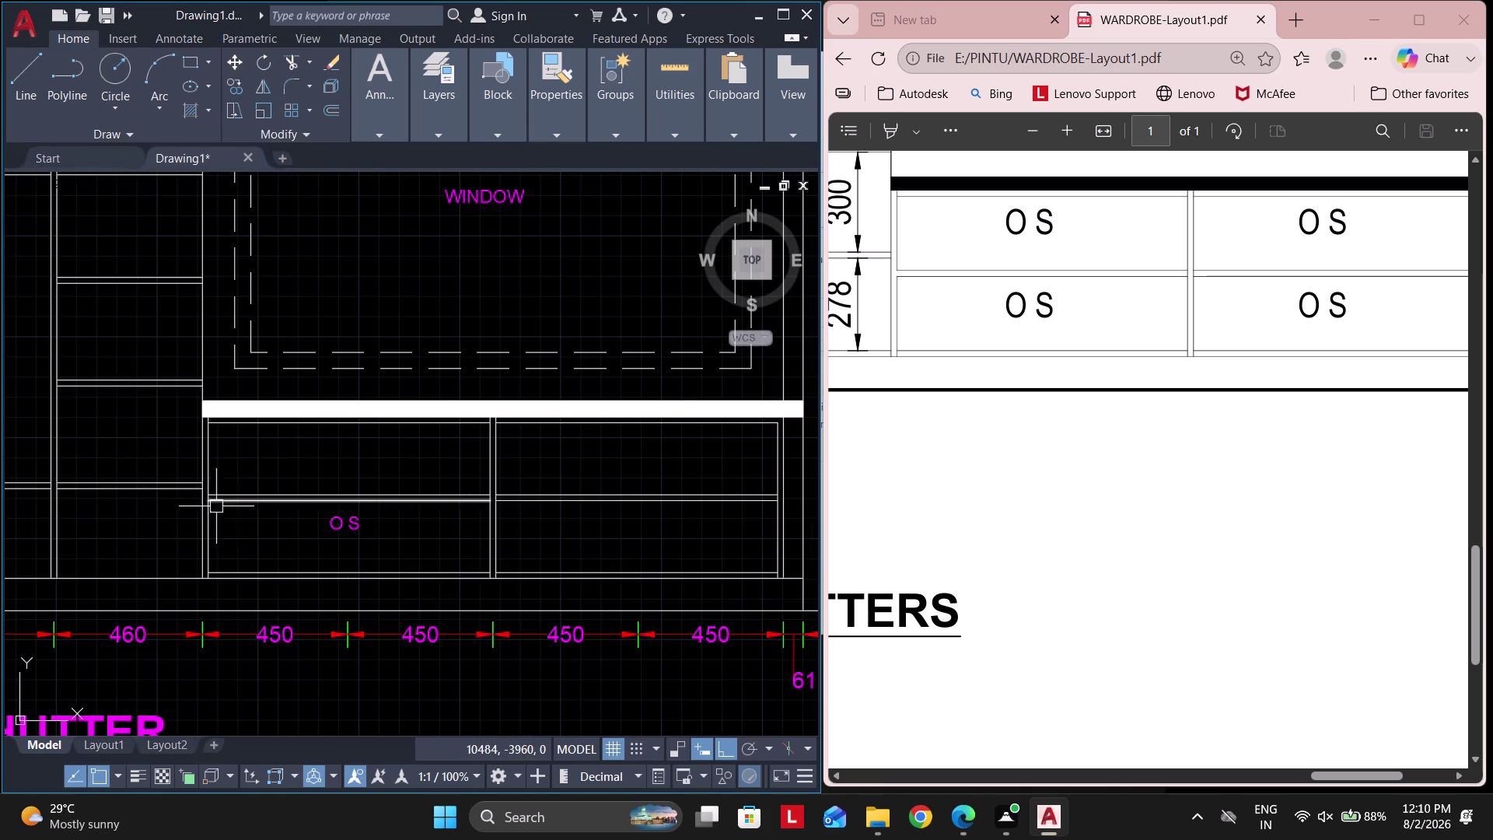
key(Escape)
Copy the OS label into the three remaining compartments under the window.
scroll(down, 3)
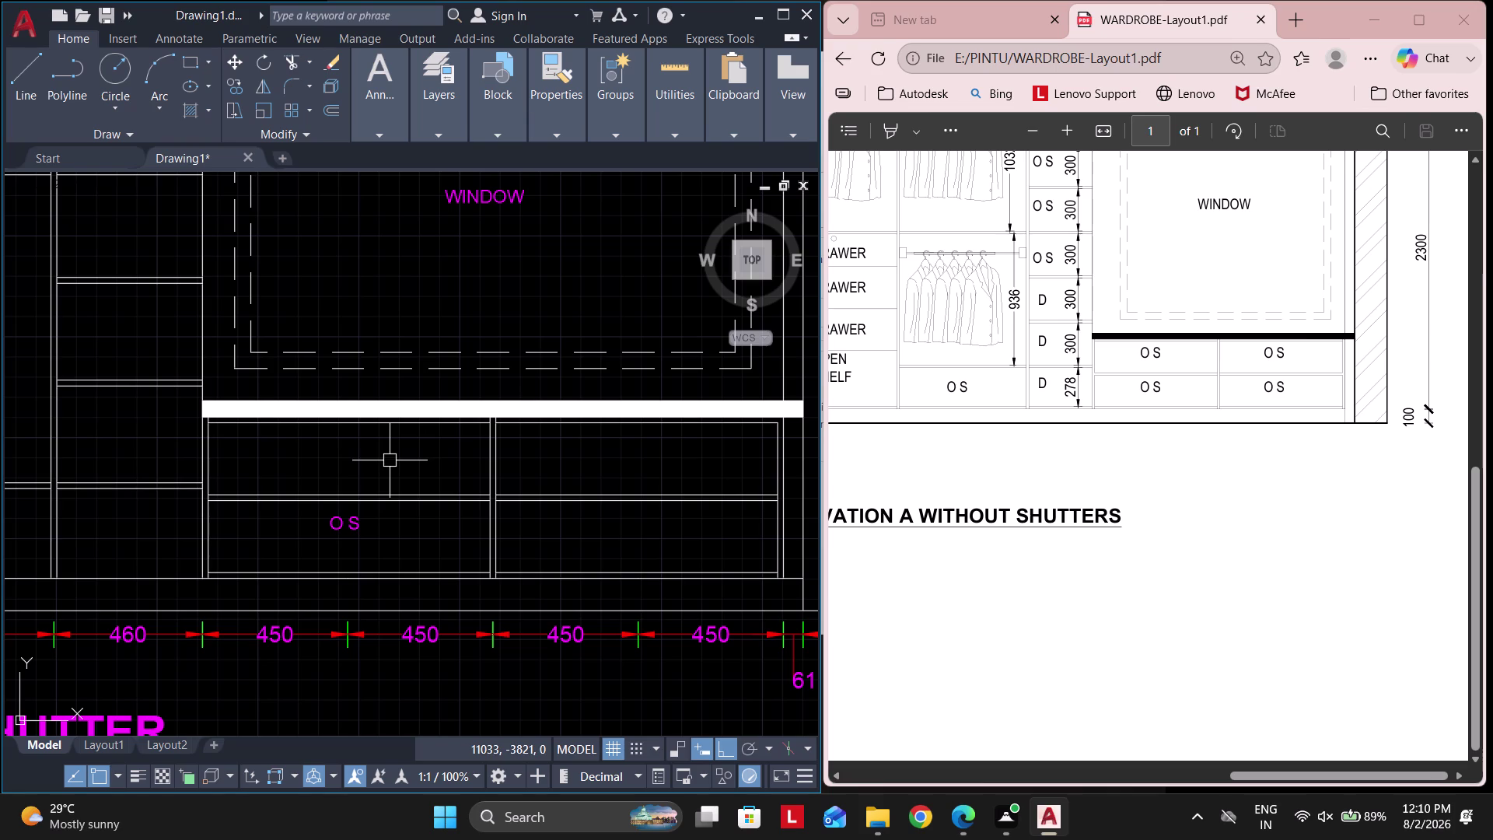
click(375, 532)
click(344, 520)
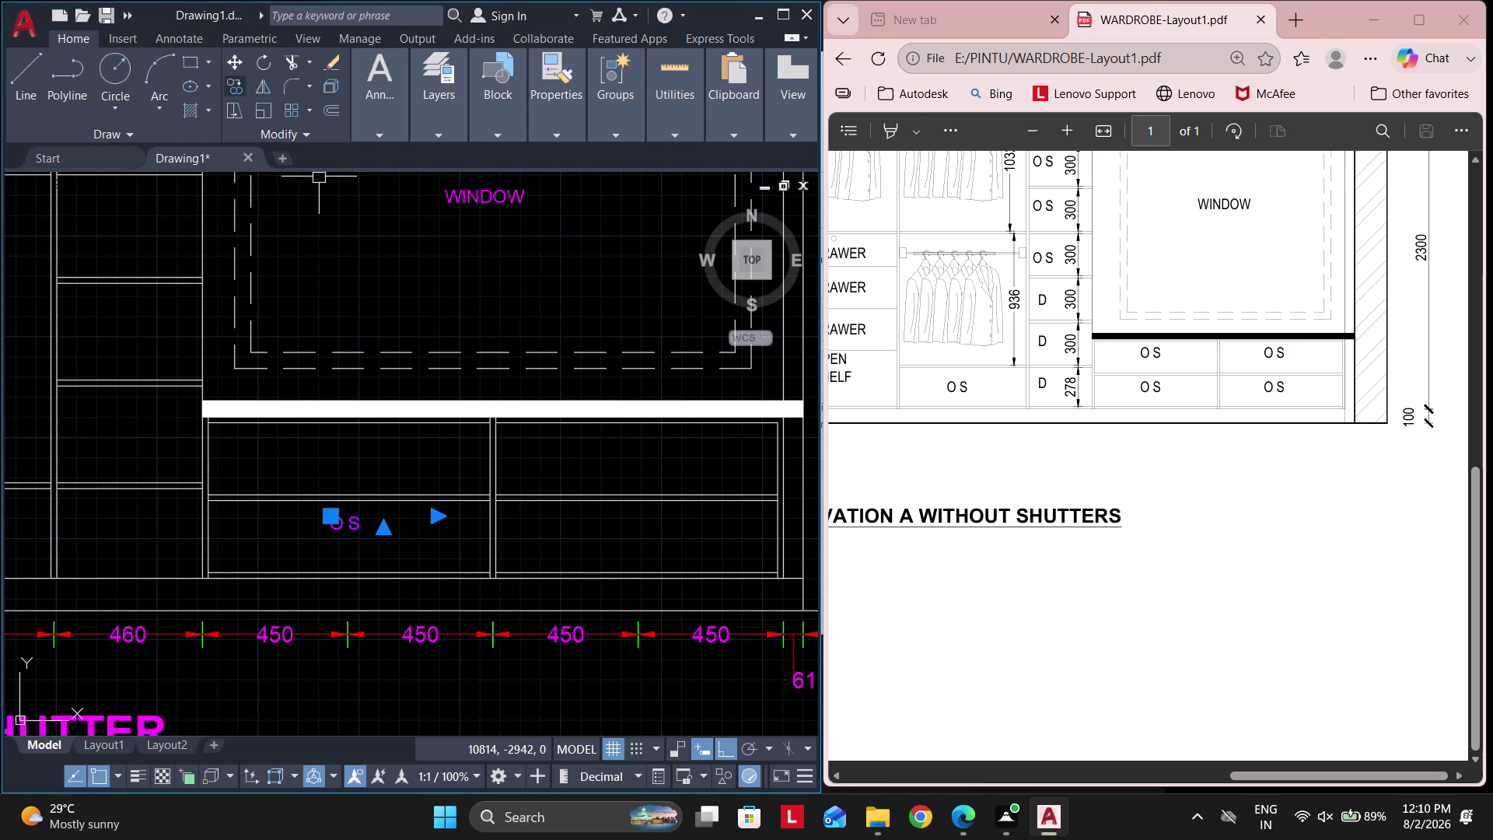
click(243, 83)
click(214, 564)
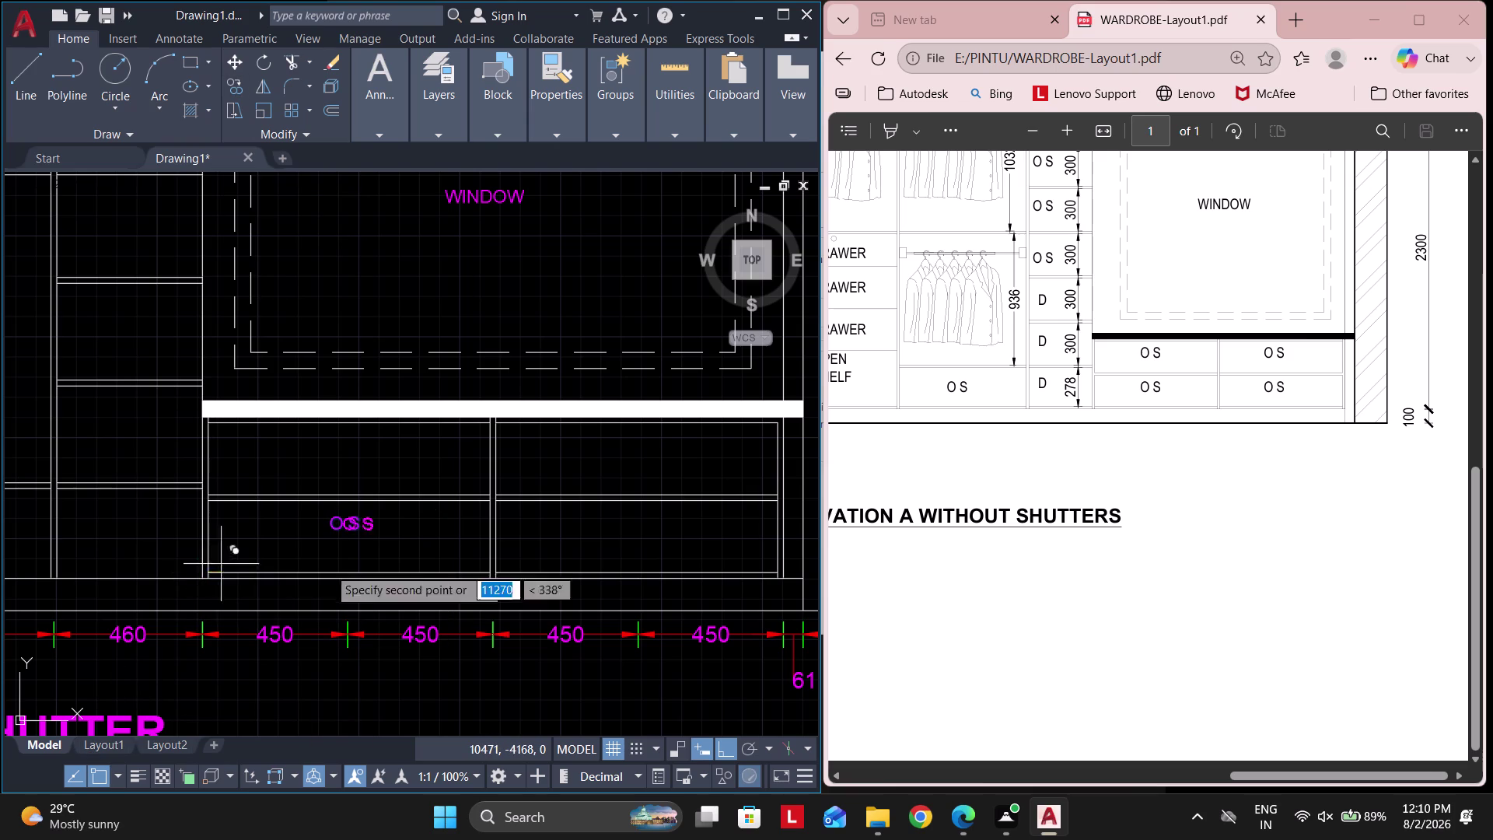
click(494, 561)
scroll(up, 3)
click(490, 502)
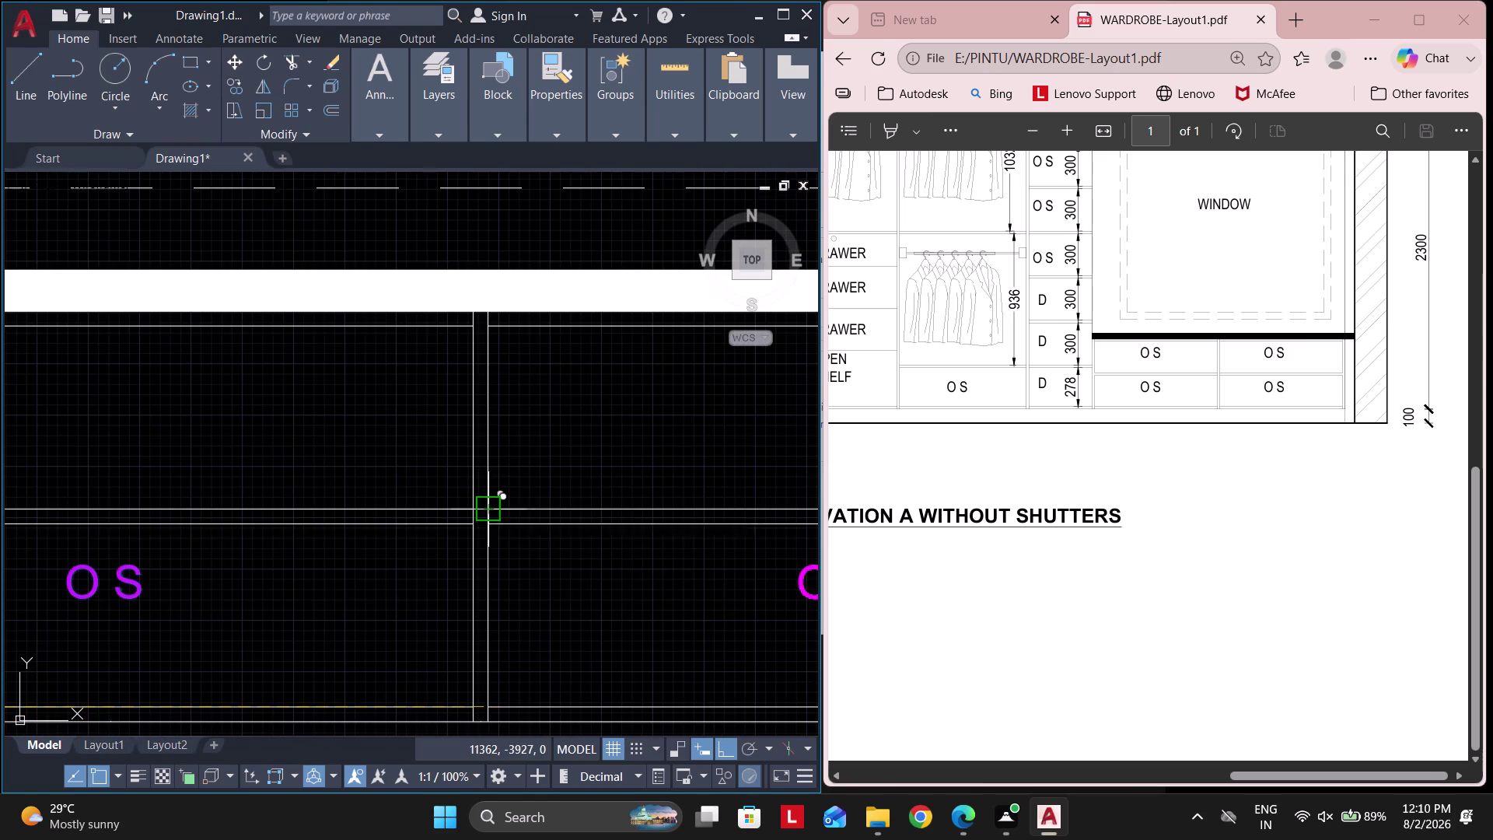
scroll(down, 3)
click(48, 520)
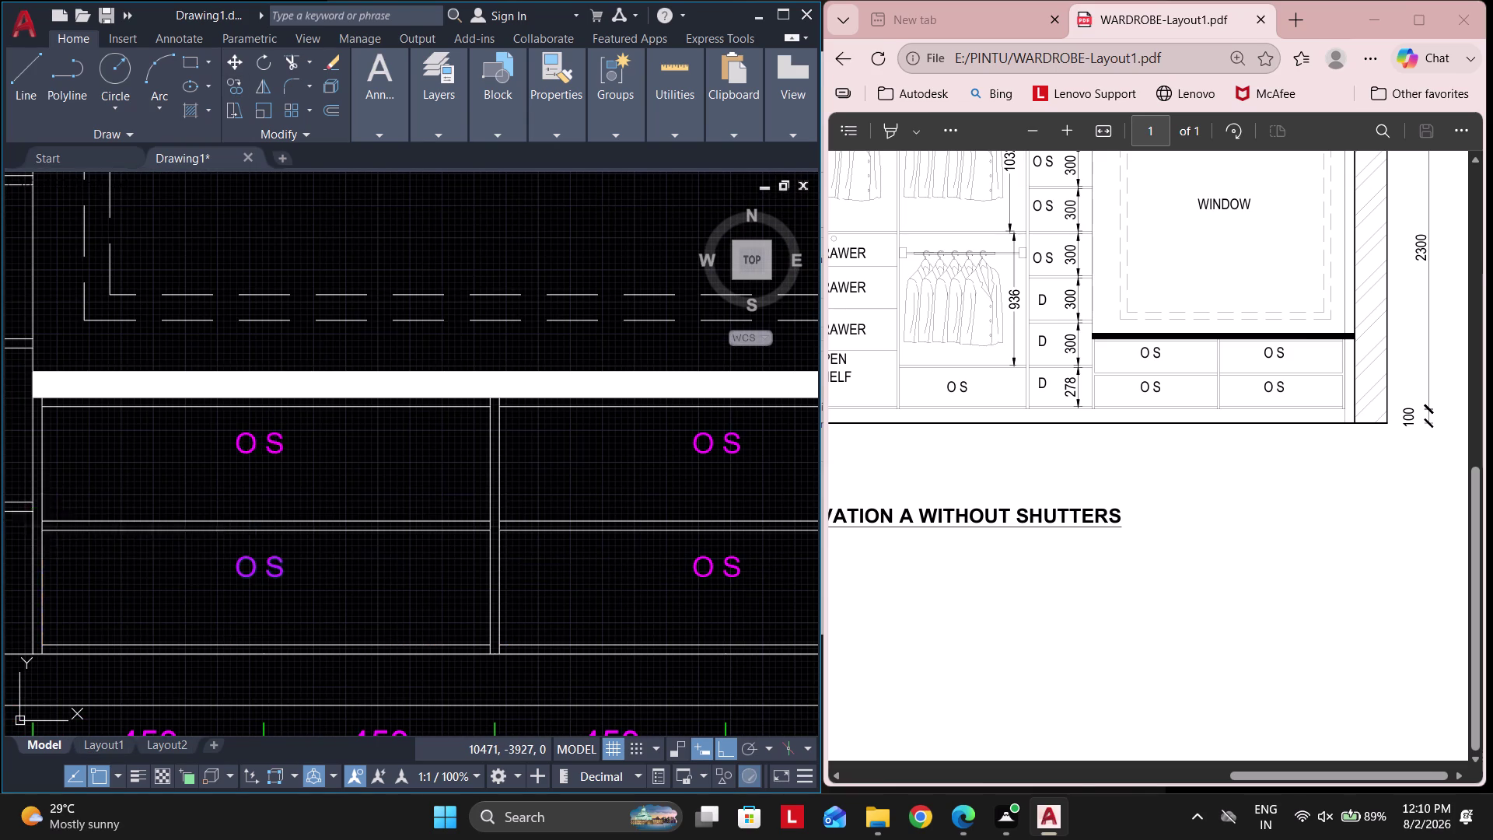
key(Escape)
Bring the whole elevation into view and select the OS label below the loft.
scroll(up, 3)
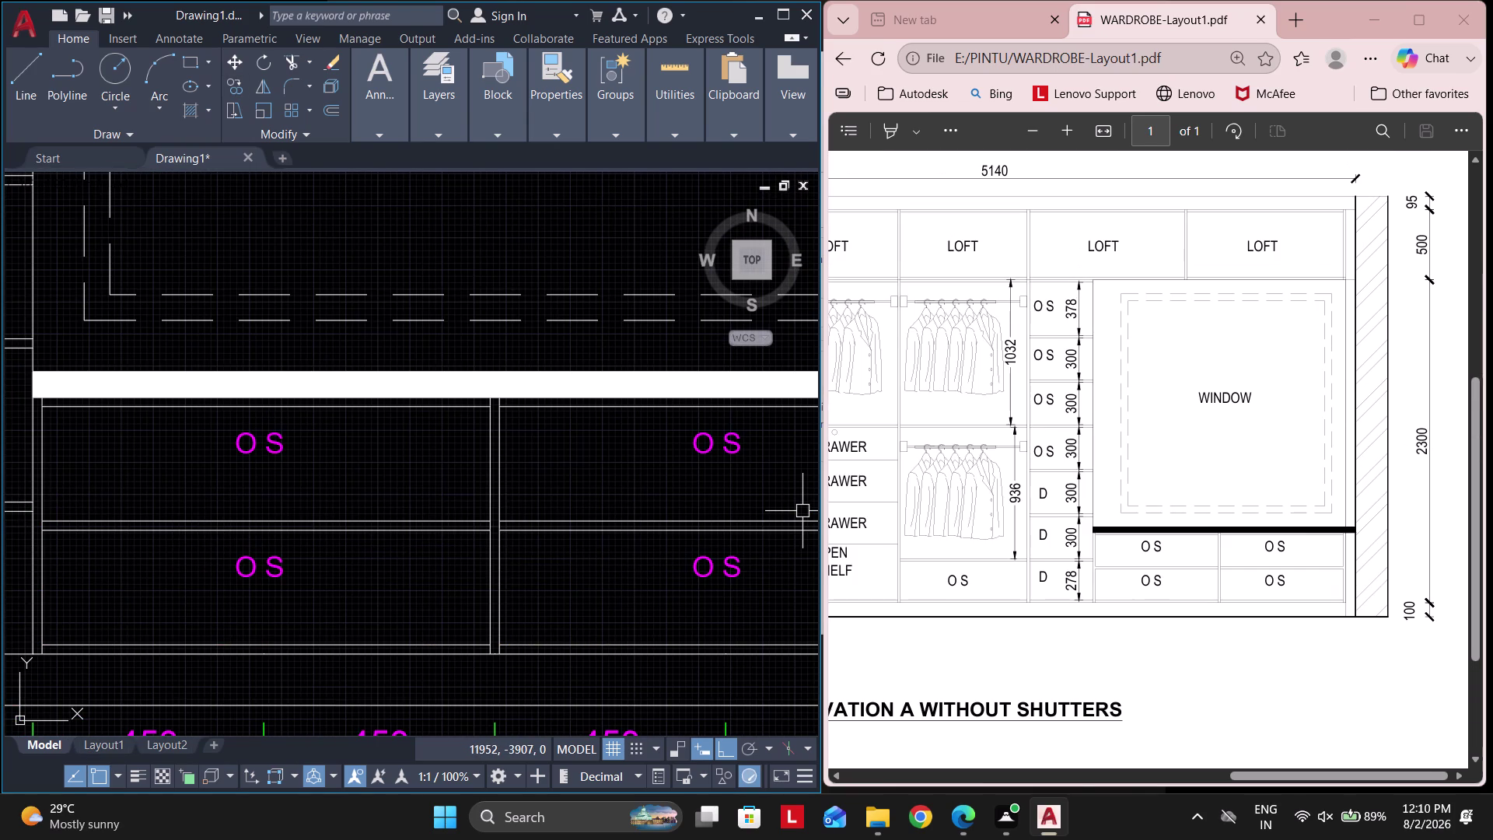
scroll(down, 3)
scroll(up, 3)
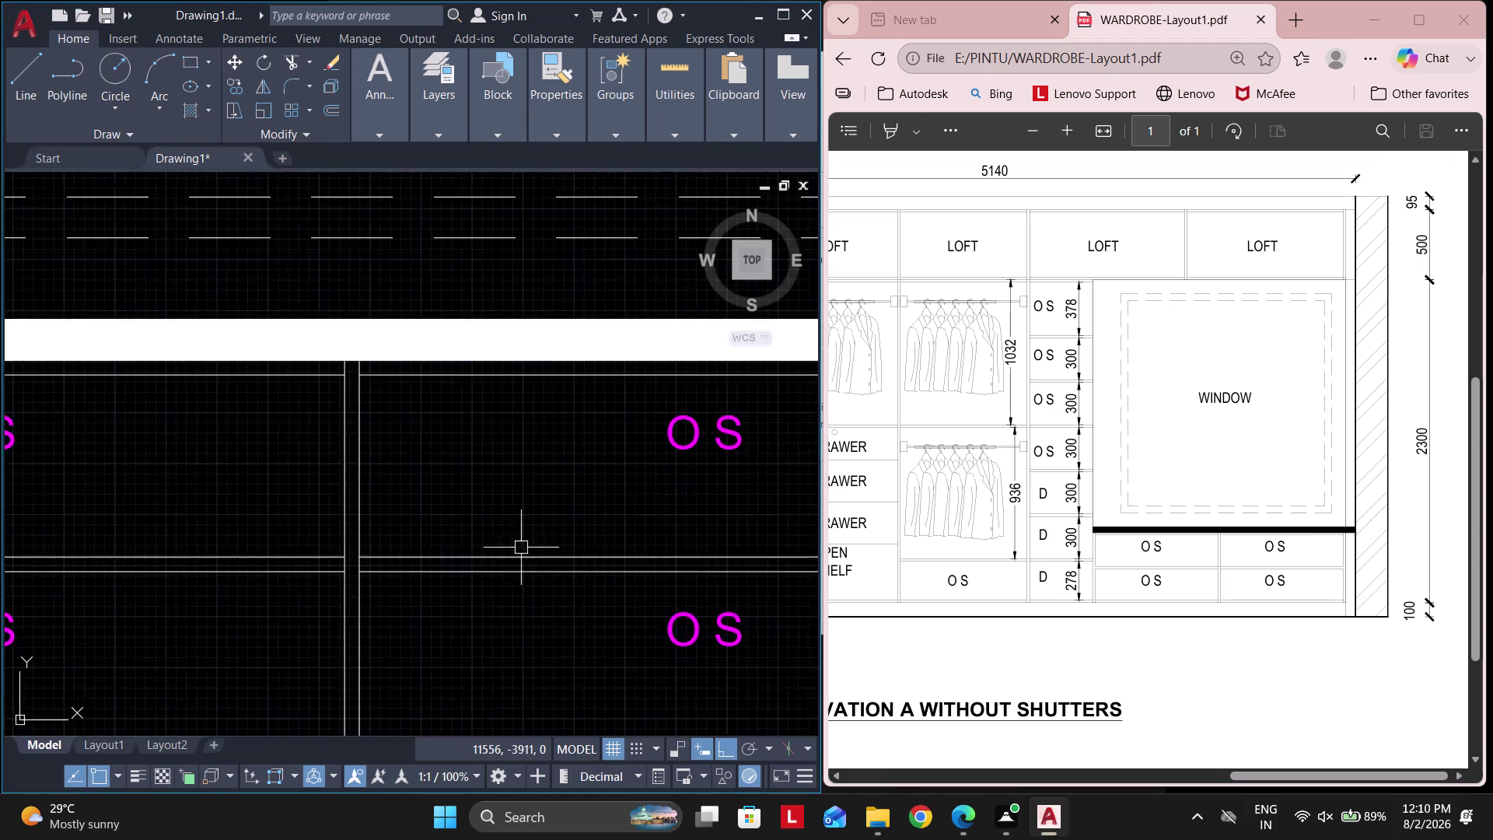
scroll(down, 3)
middle_drag(294, 486, 521, 502)
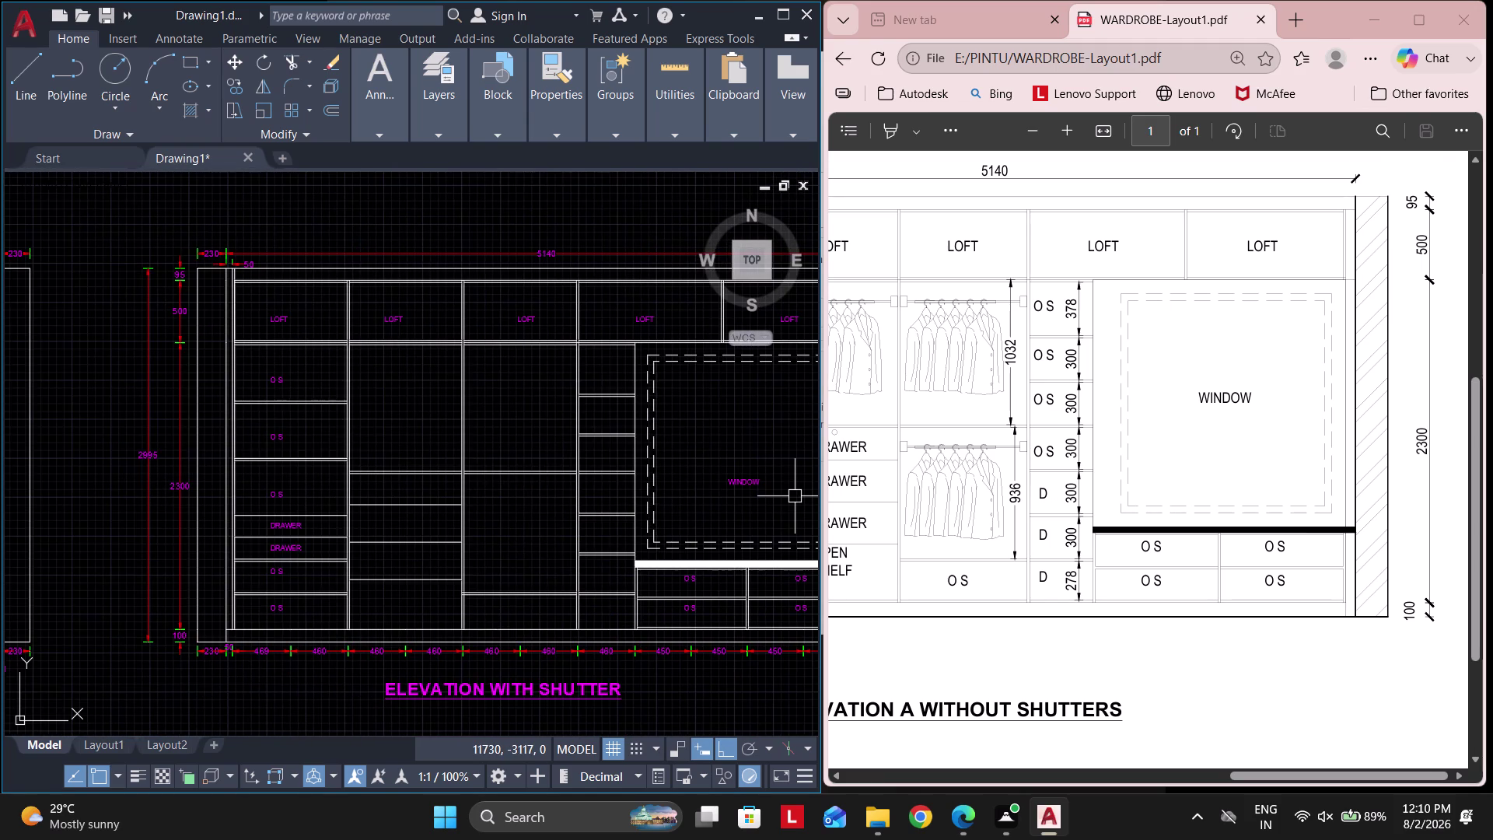
drag(1339, 772, 1318, 772)
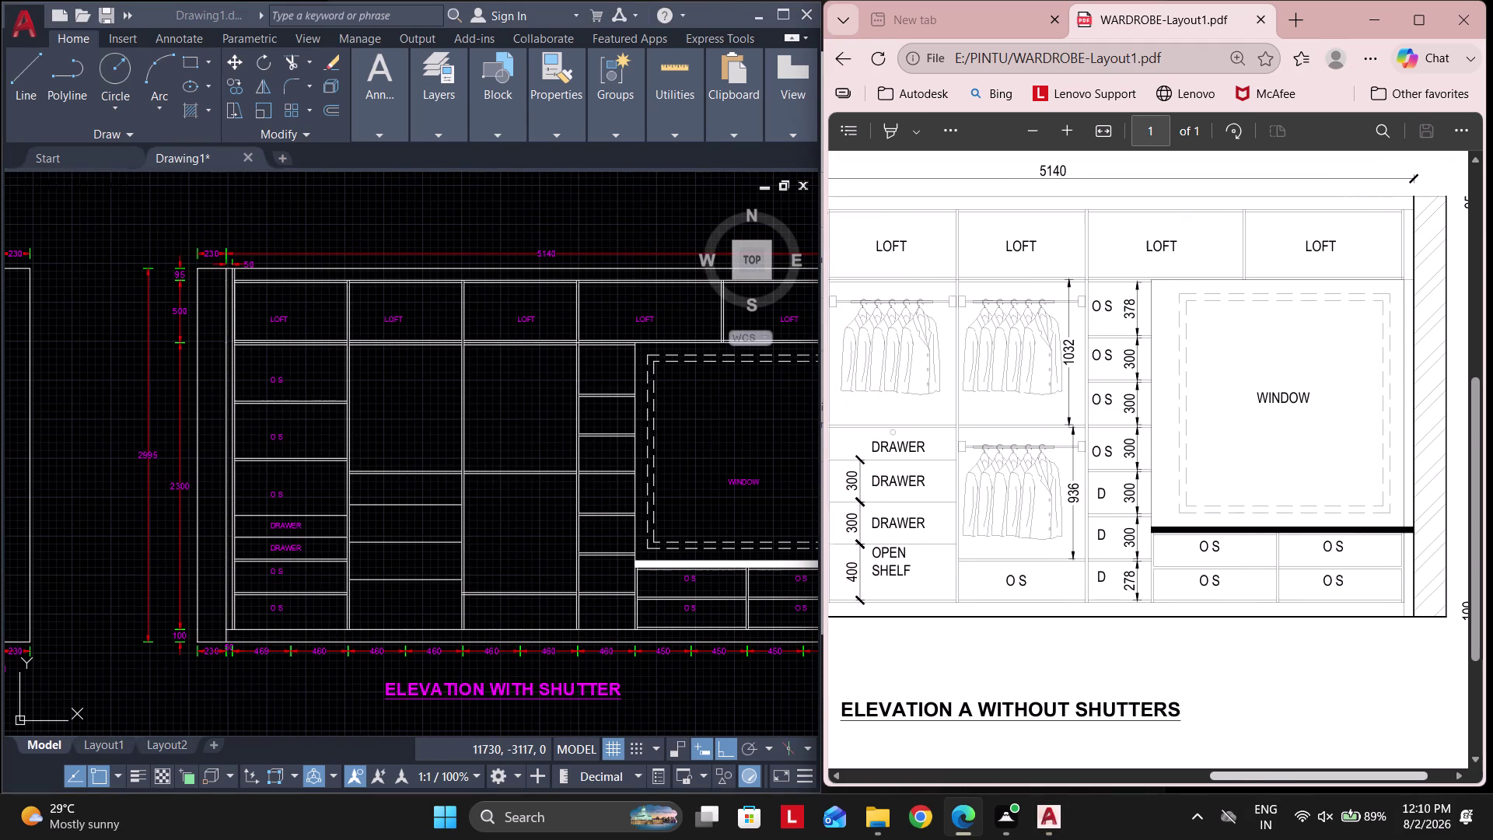
drag(1318, 772, 1315, 772)
scroll(up, 3)
scroll(up, 3)
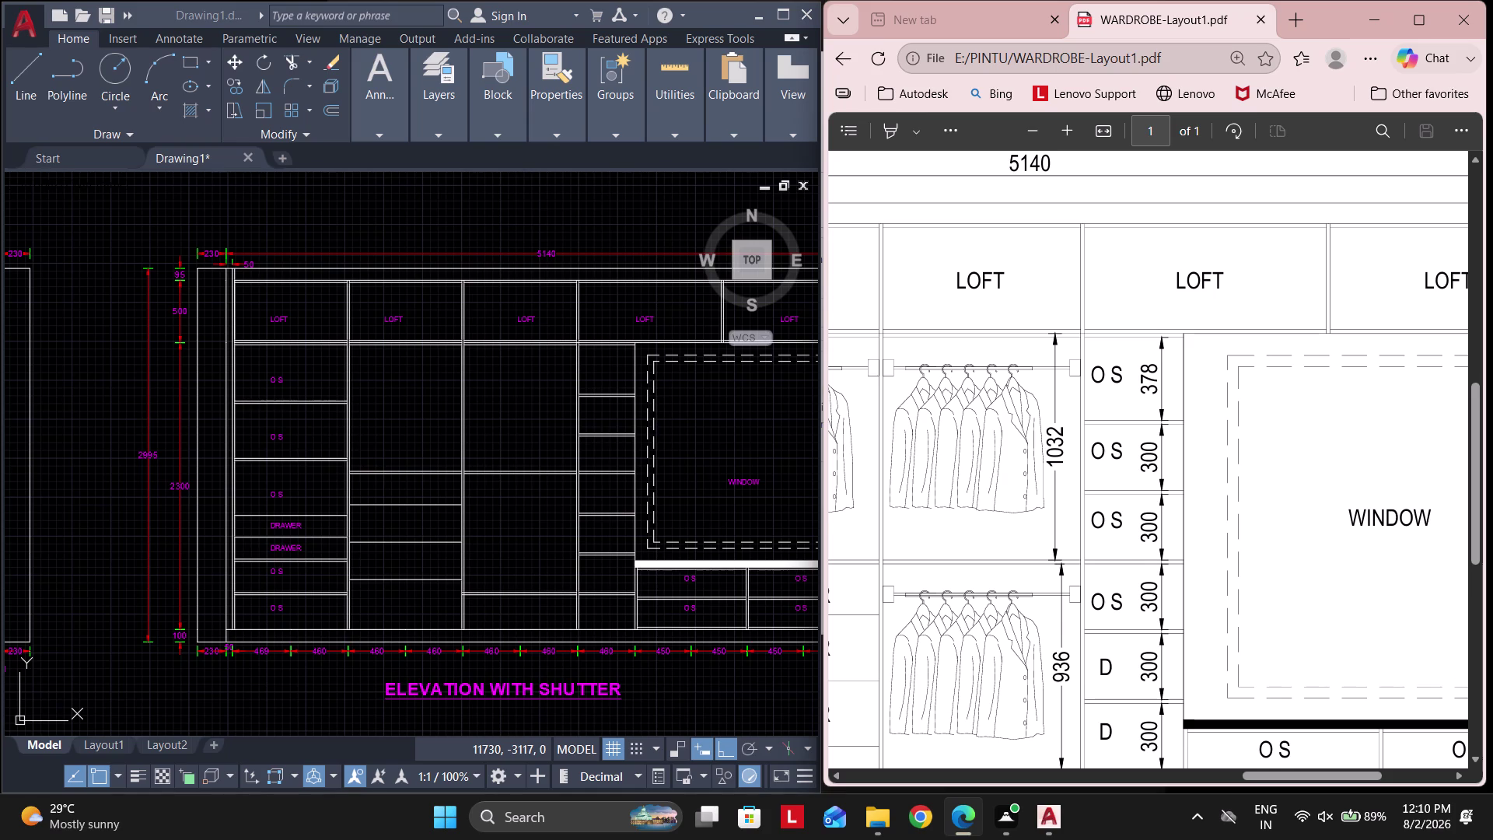
scroll(down, 3)
scroll(down, 3)
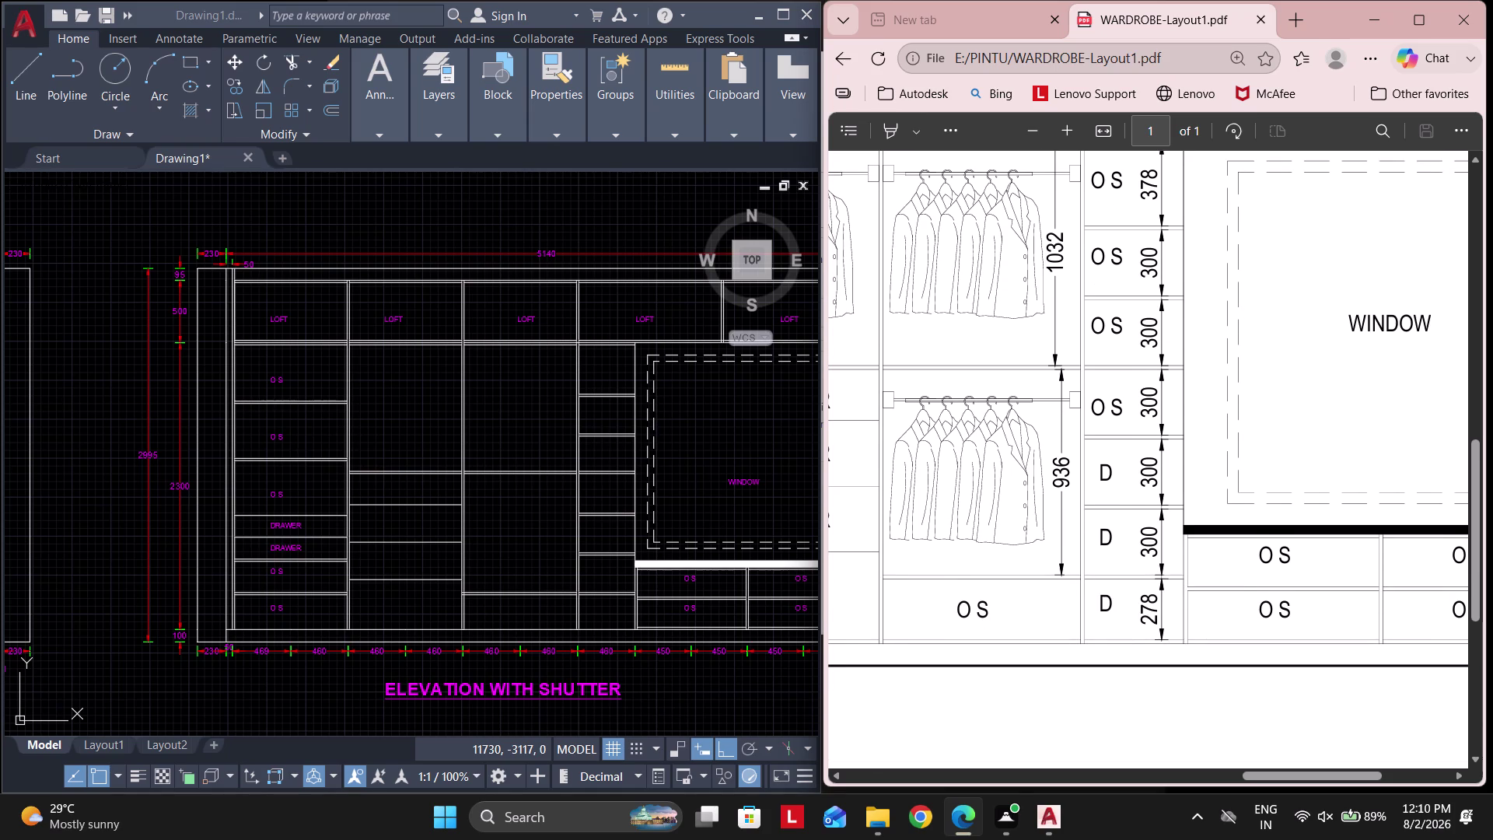
click(329, 382)
scroll(up, 3)
click(305, 401)
Copy the OS label twice into the column beside the window.
click(250, 362)
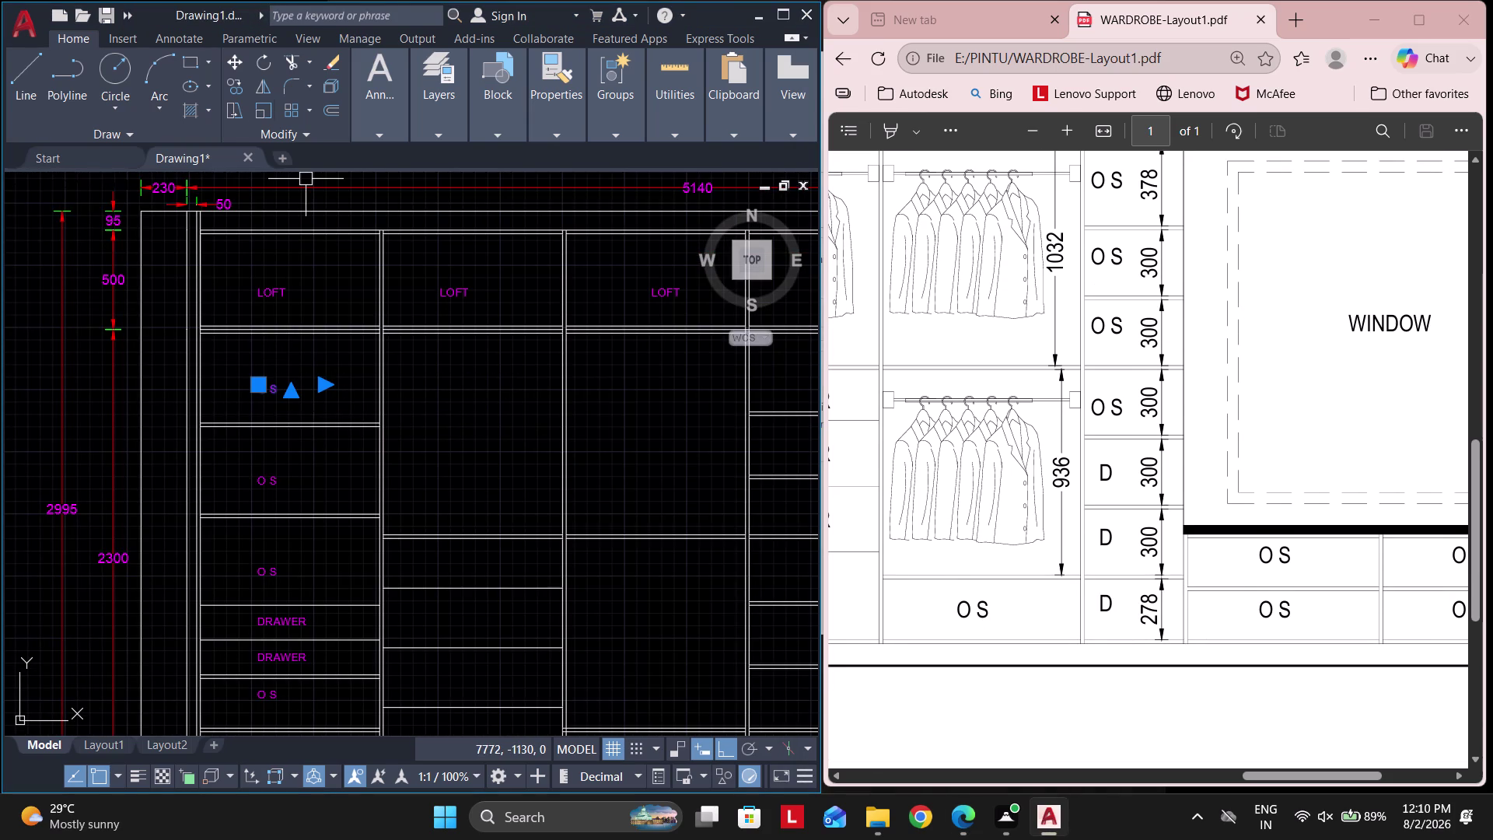
click(237, 81)
click(258, 394)
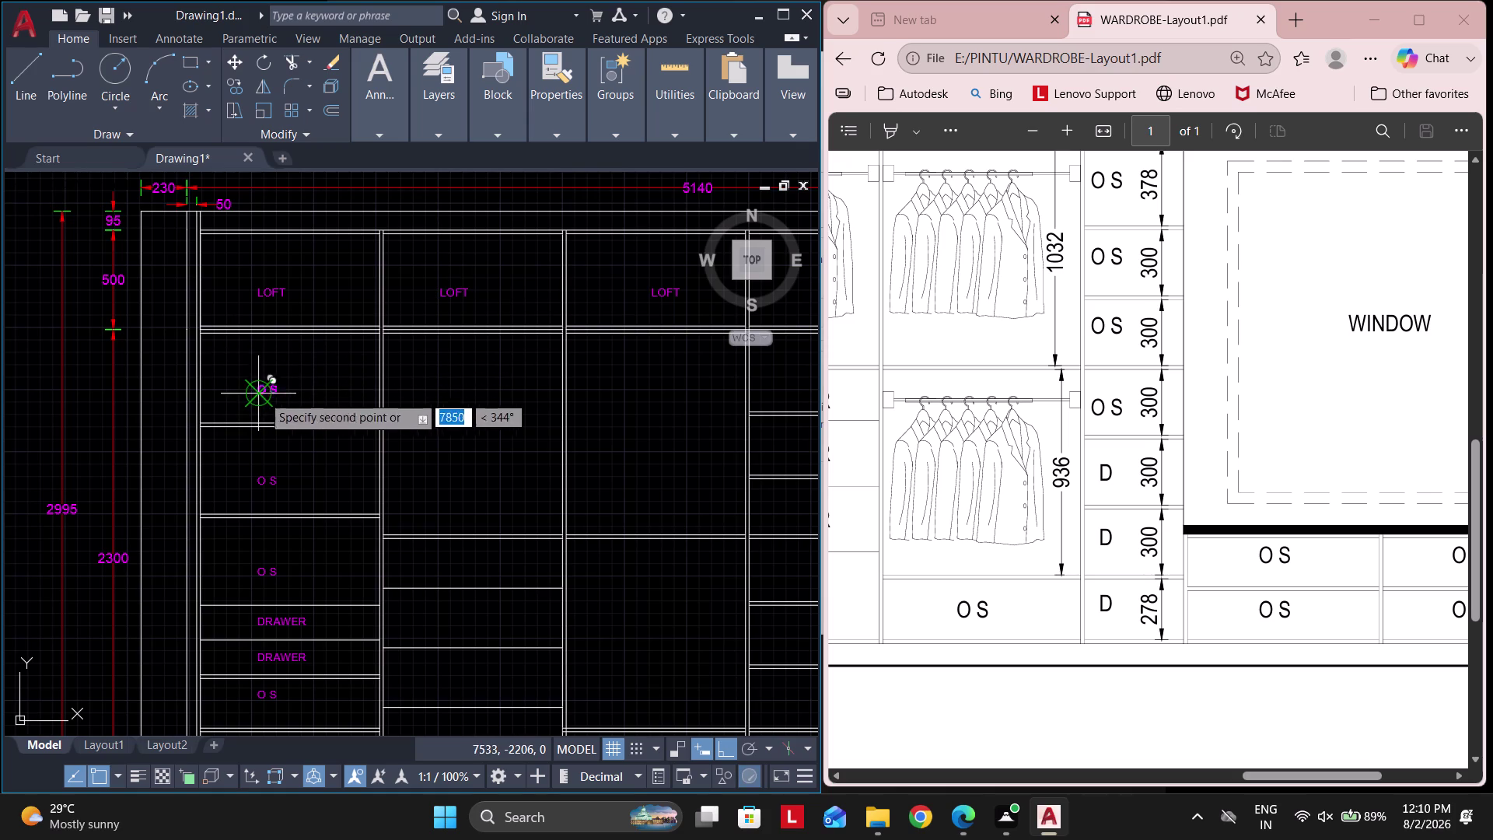
click(727, 743)
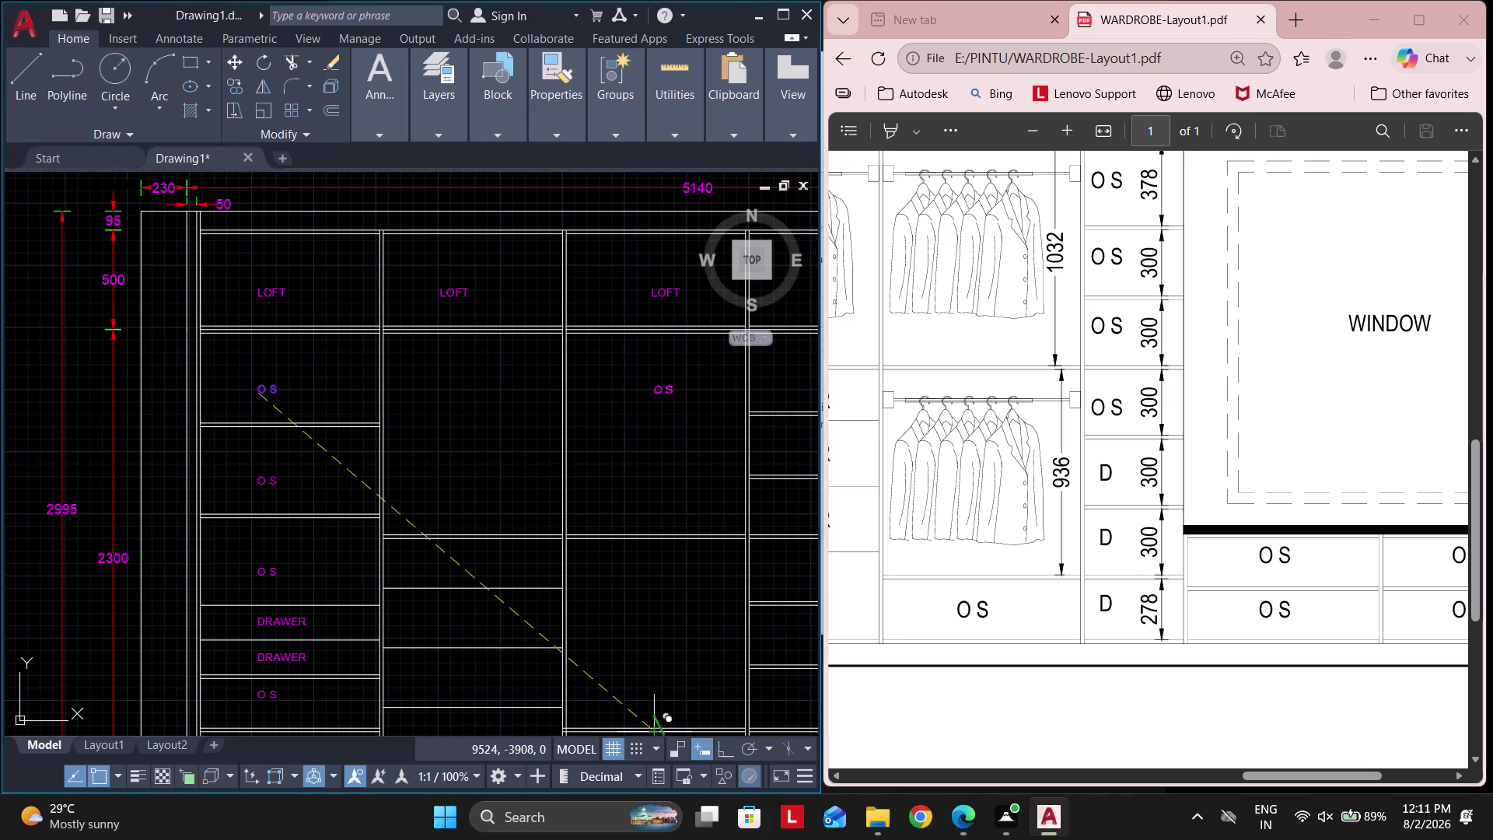
middle_drag(619, 603, 459, 625)
scroll(up, 3)
click(647, 367)
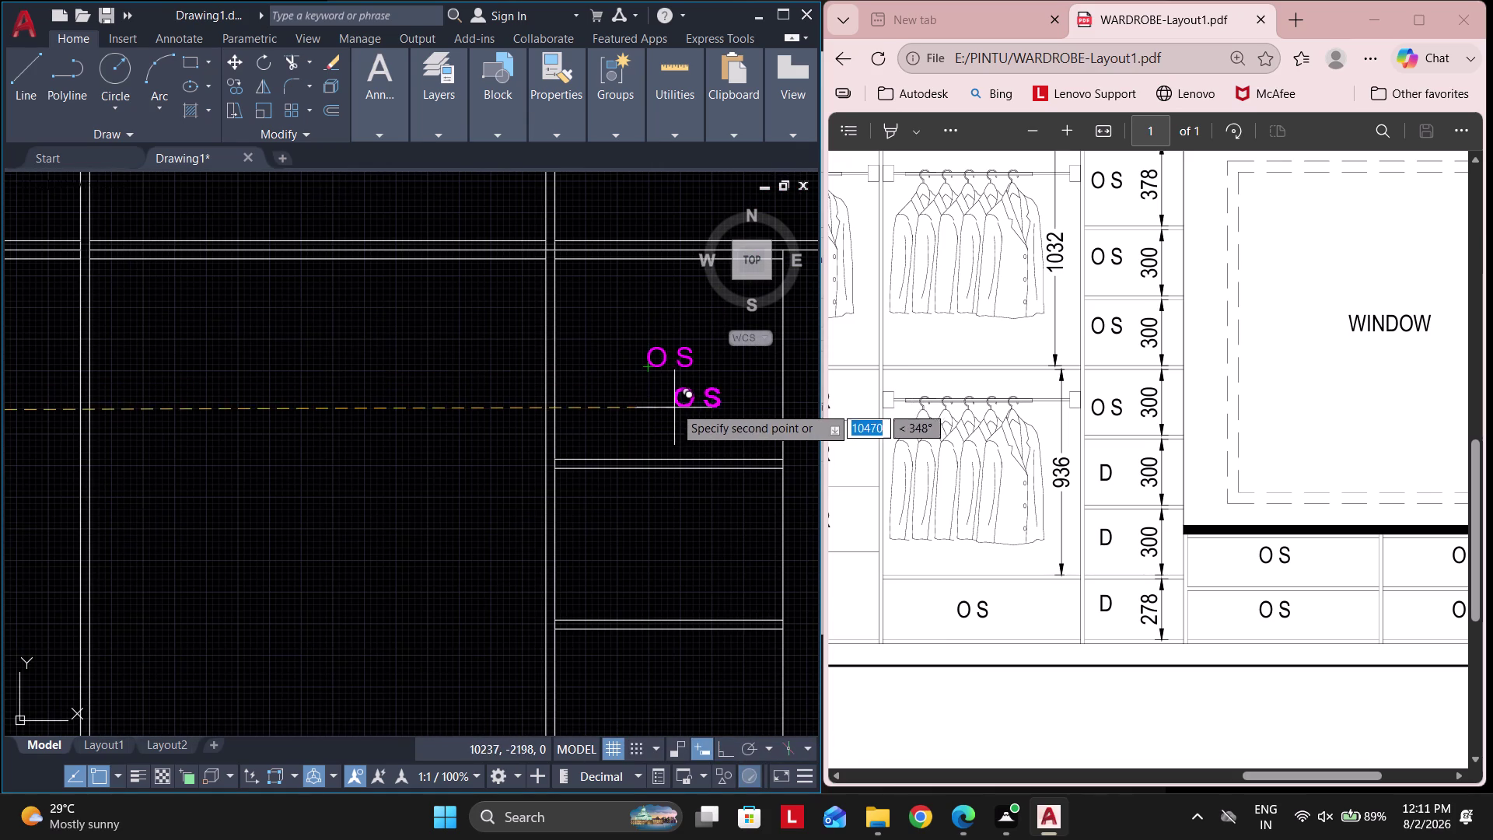
key(Escape)
Copy the OS label into four more compartments down that column.
click(690, 384)
click(629, 316)
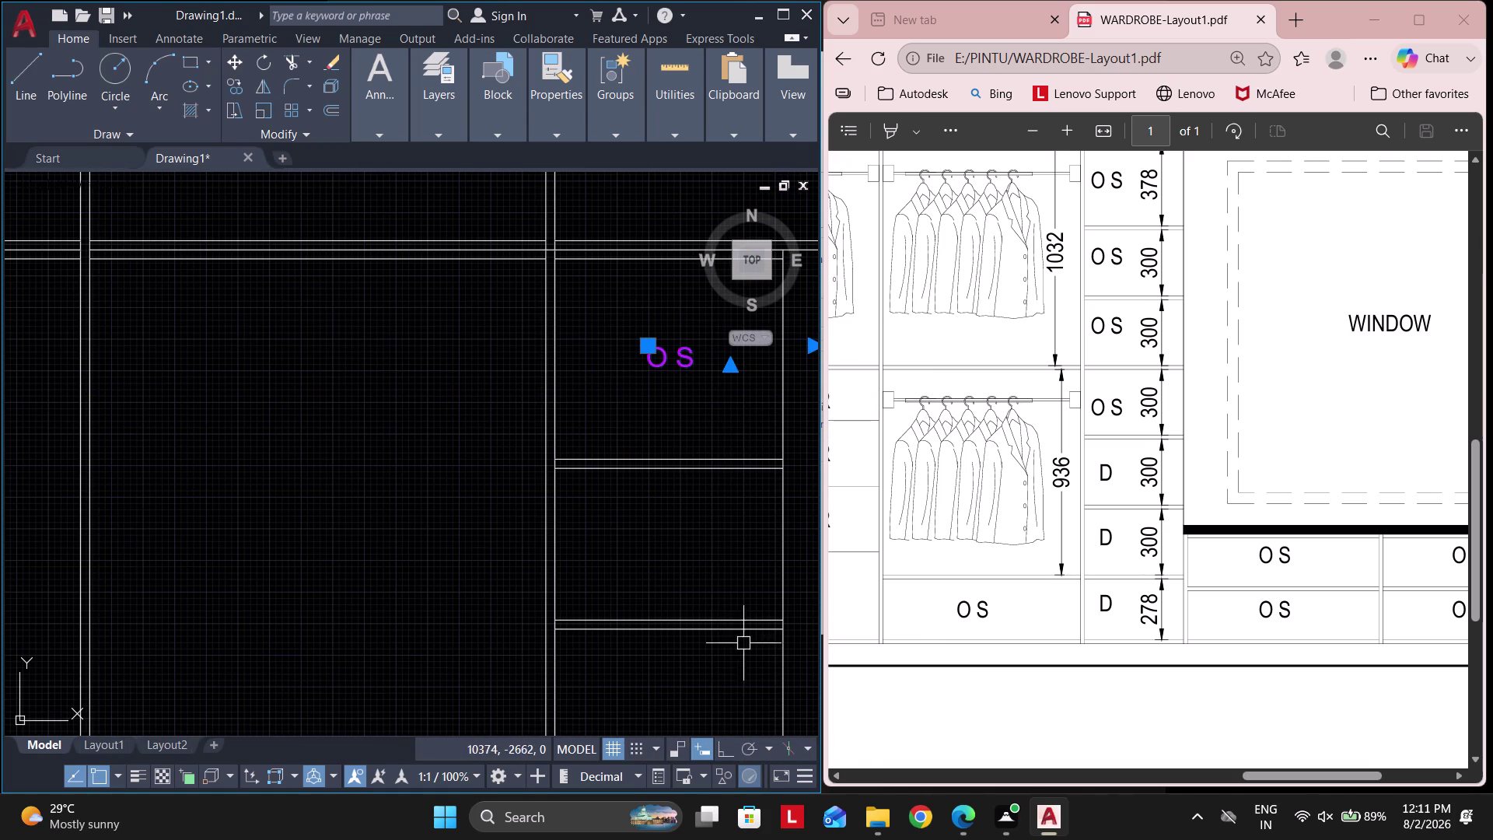
click(239, 82)
scroll(up, 3)
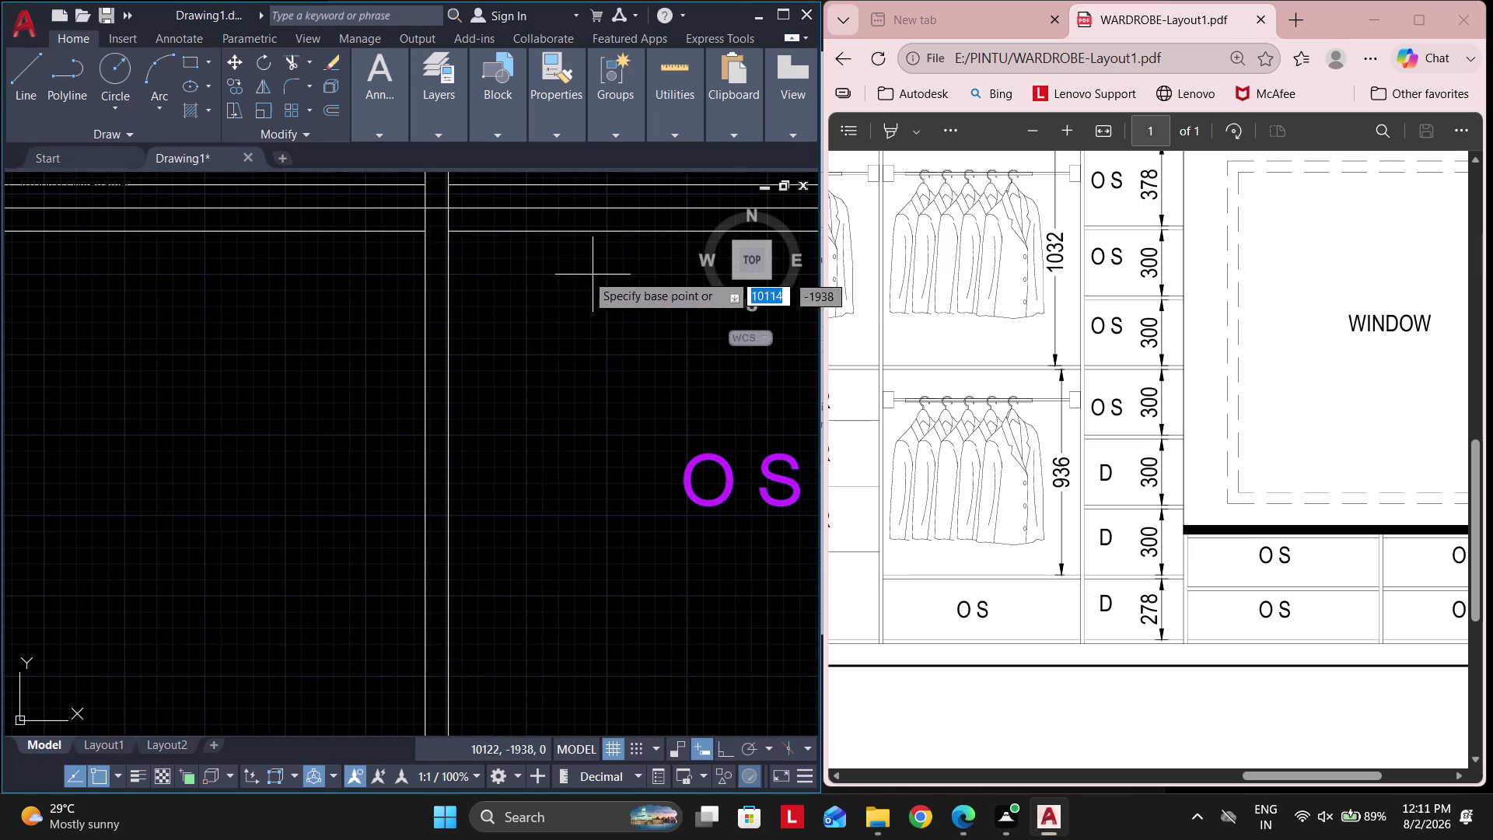
click(453, 237)
scroll(down, 3)
scroll(up, 3)
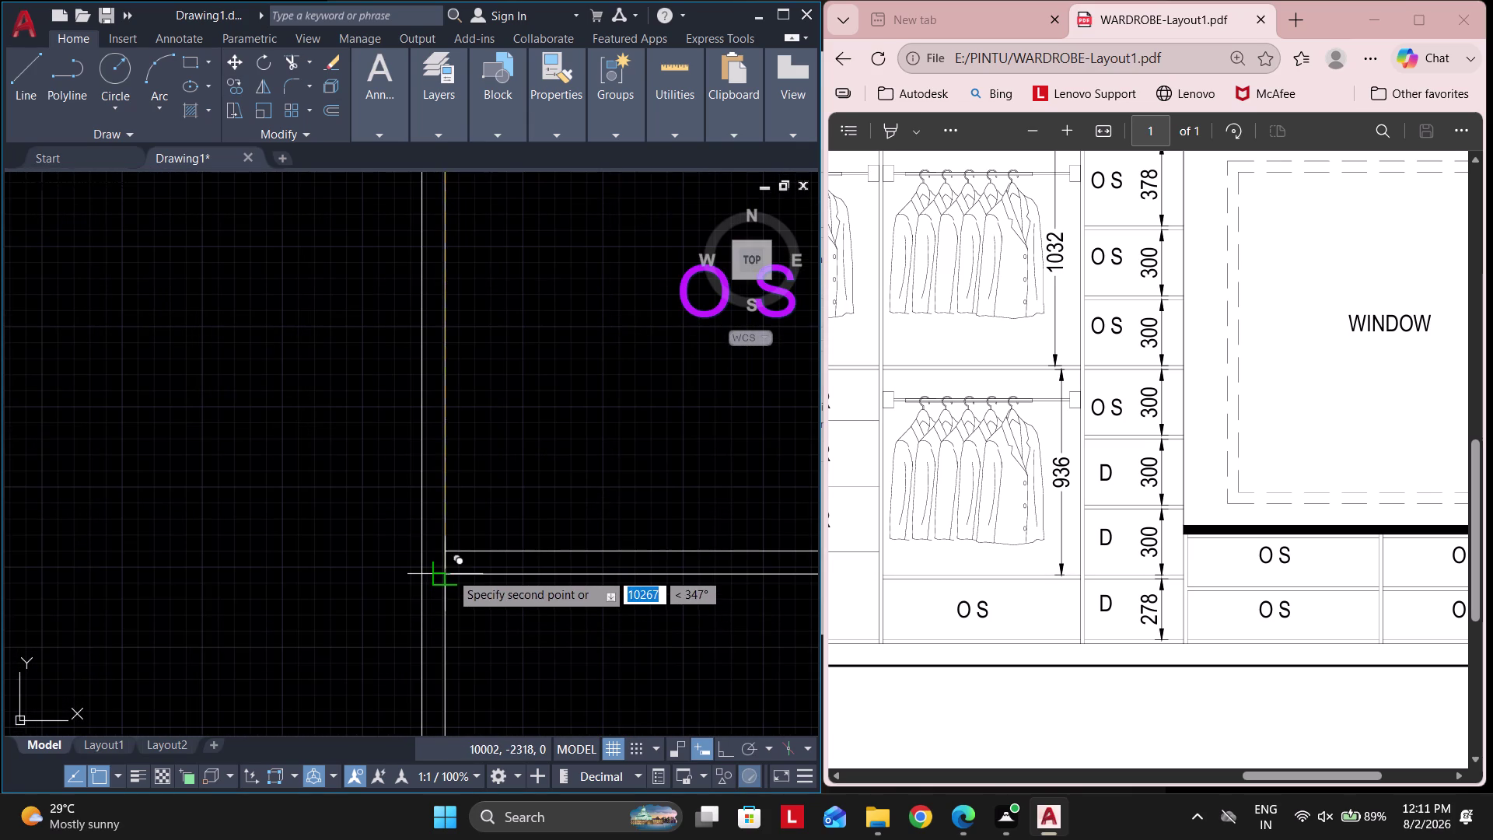
click(450, 572)
scroll(down, 3)
scroll(up, 3)
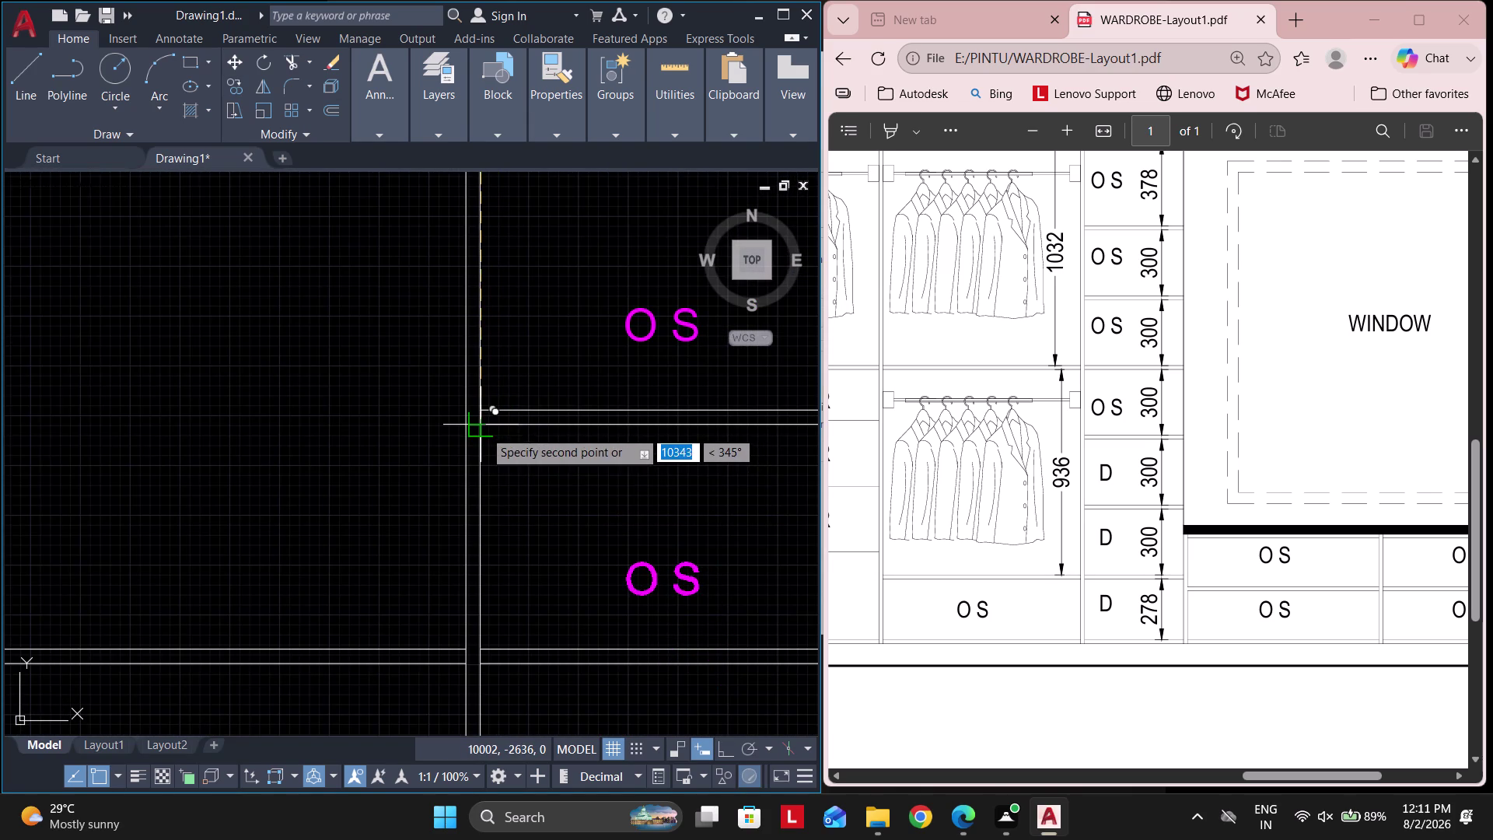
click(484, 430)
scroll(down, 3)
scroll(up, 3)
click(438, 476)
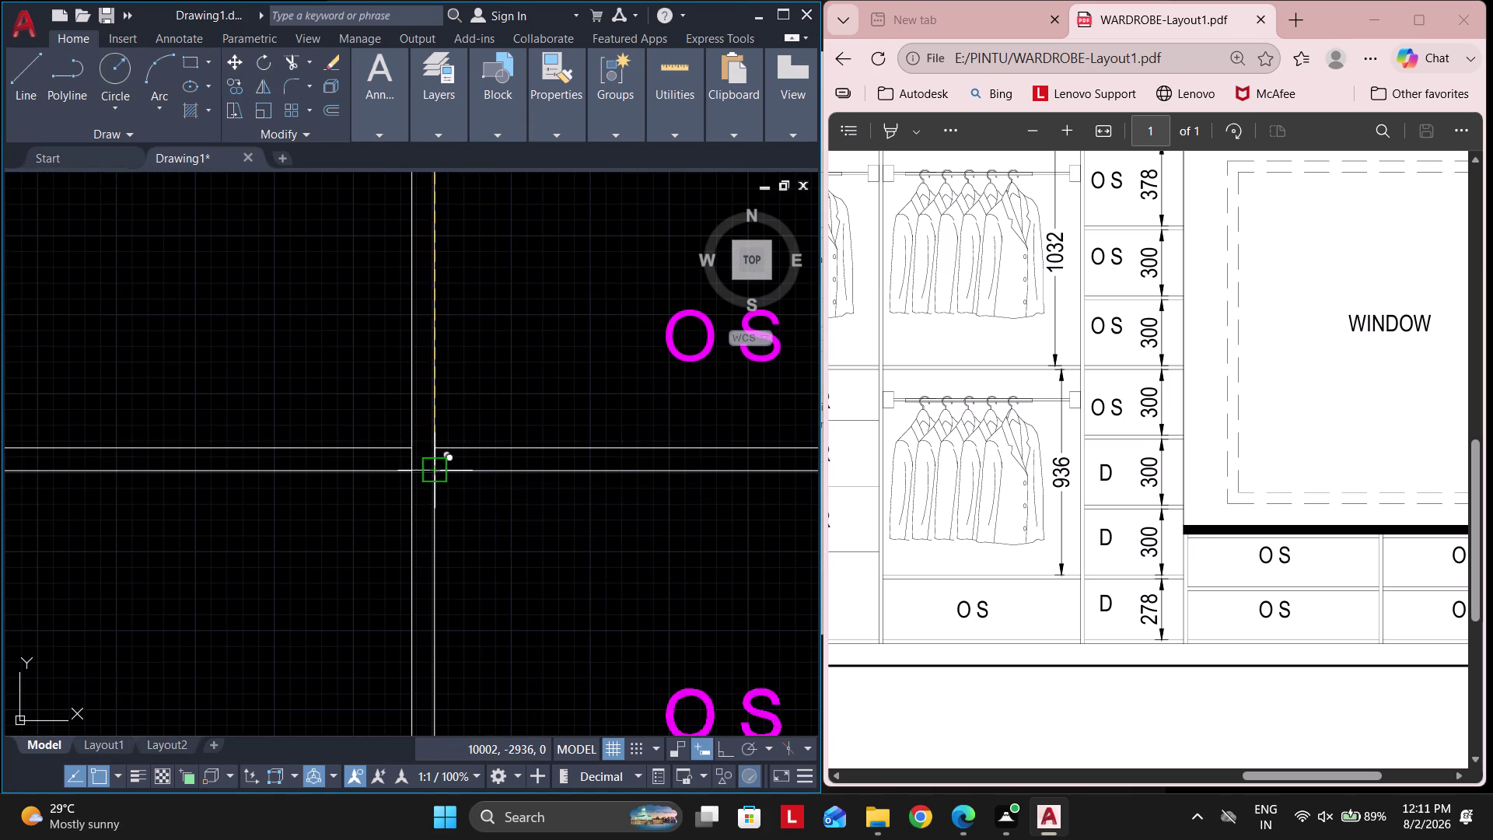
scroll(down, 3)
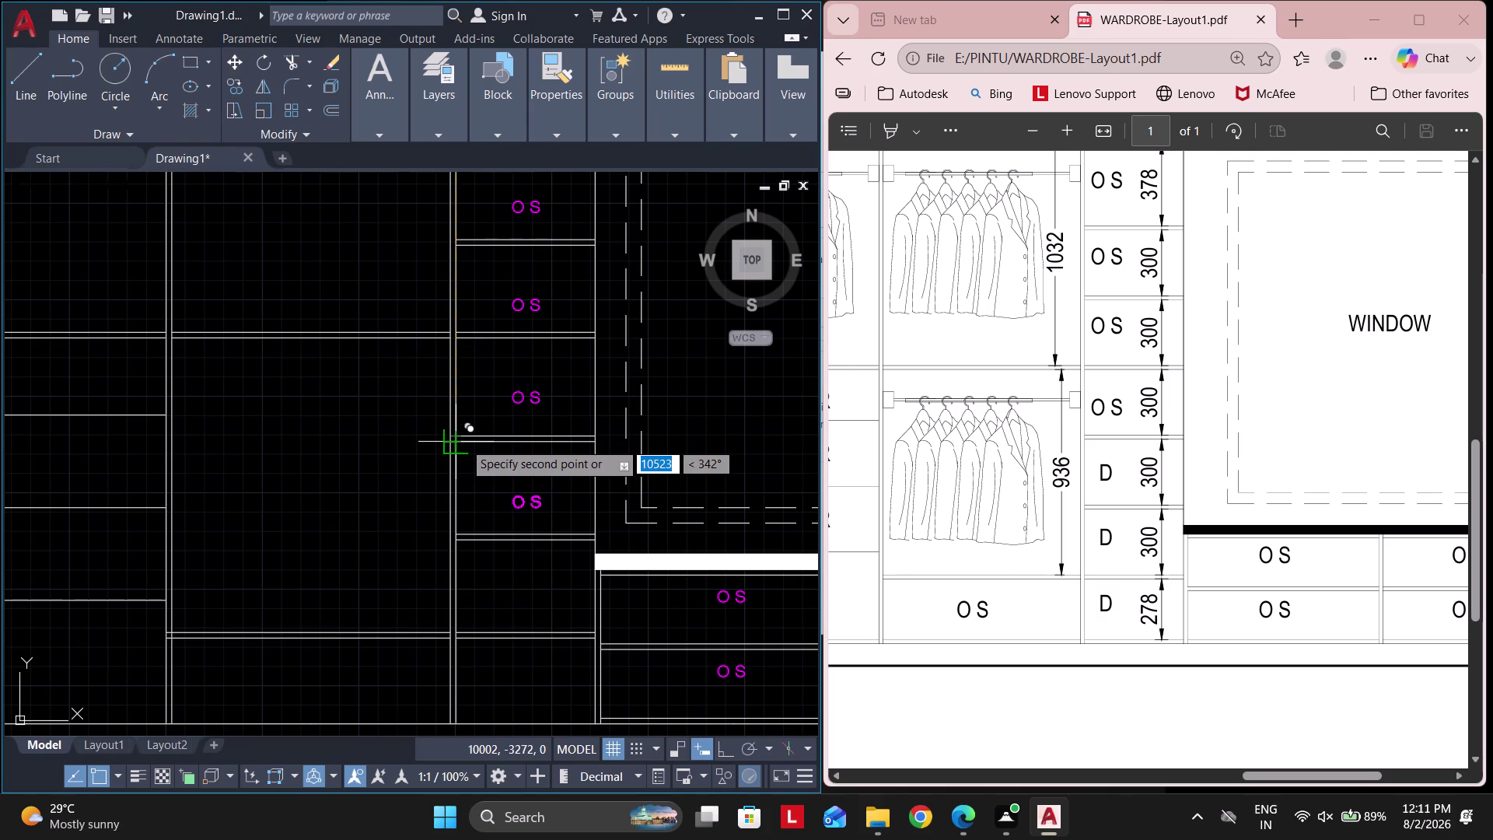
click(463, 442)
key(Escape)
Change the fourth copied label's text from OS to D.
triple_click(523, 496)
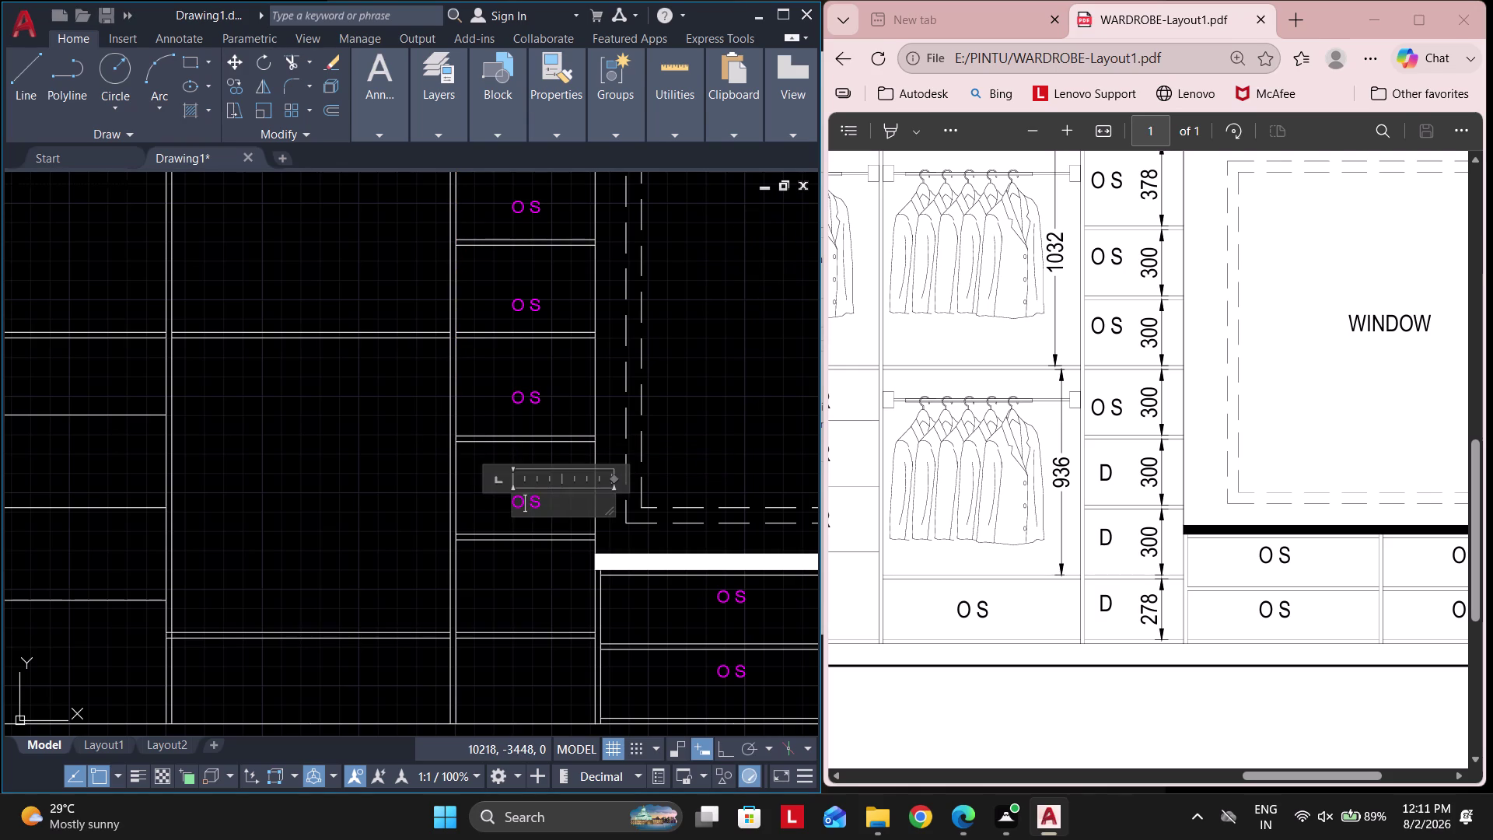
key(ctrl+a)
key(d)
click(541, 572)
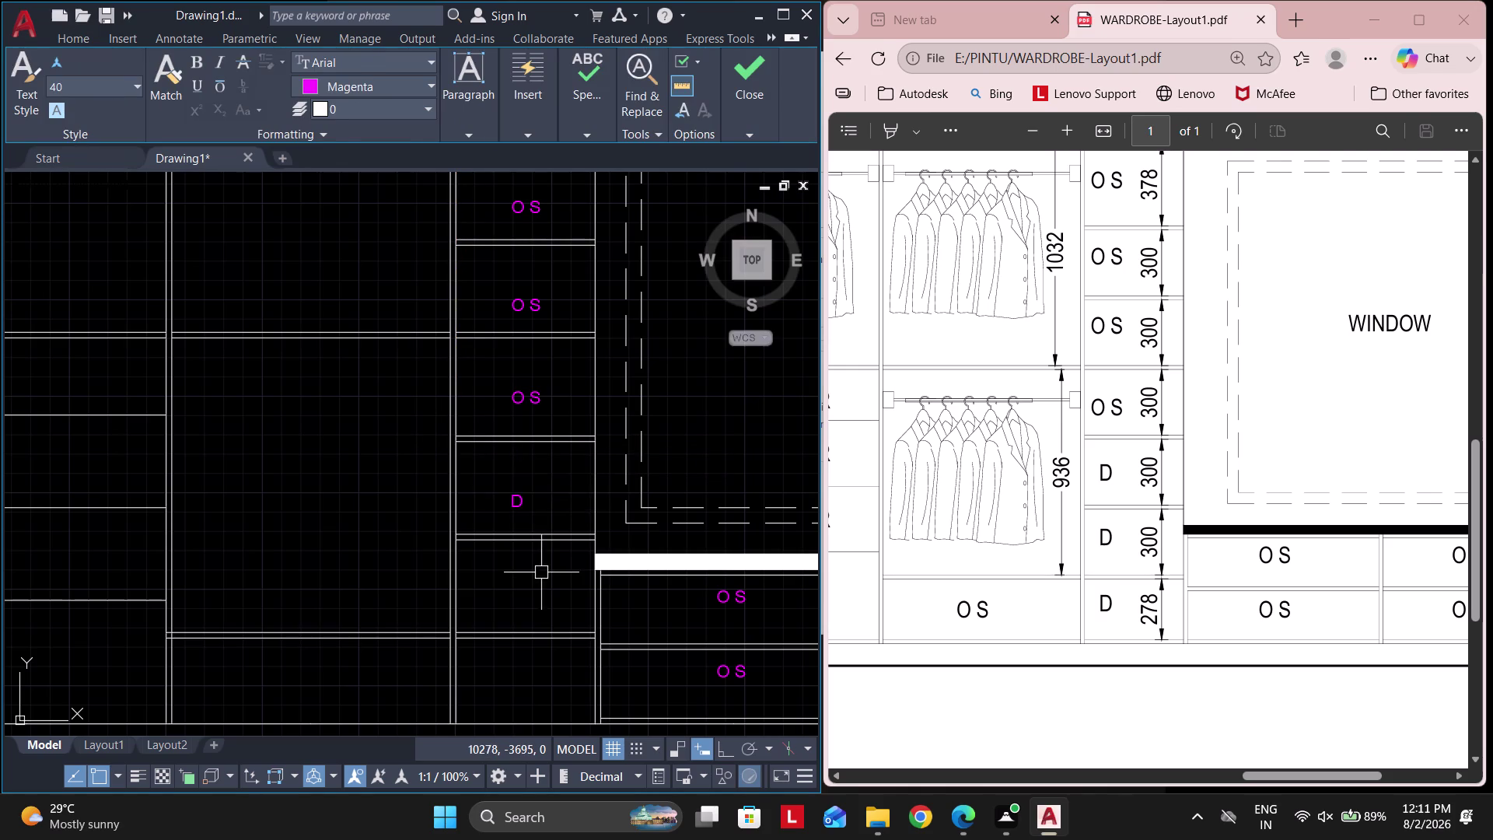
scroll(down, 3)
scroll(down, 3)
scroll(up, 3)
Copy the D label into the two empty compartments below it.
scroll(down, 3)
middle_drag(402, 539, 156, 504)
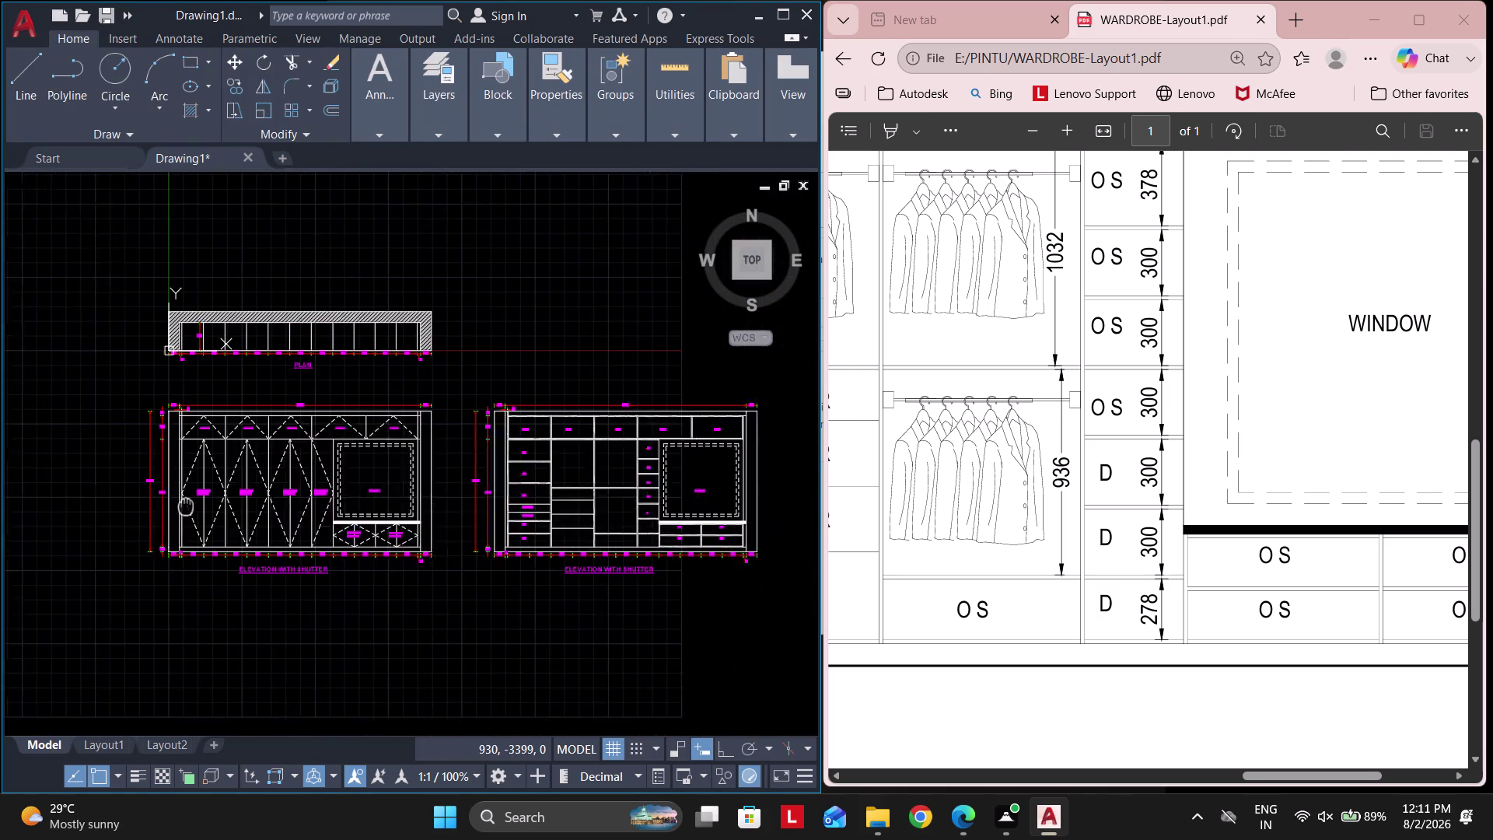
middle_drag(156, 505, 116, 501)
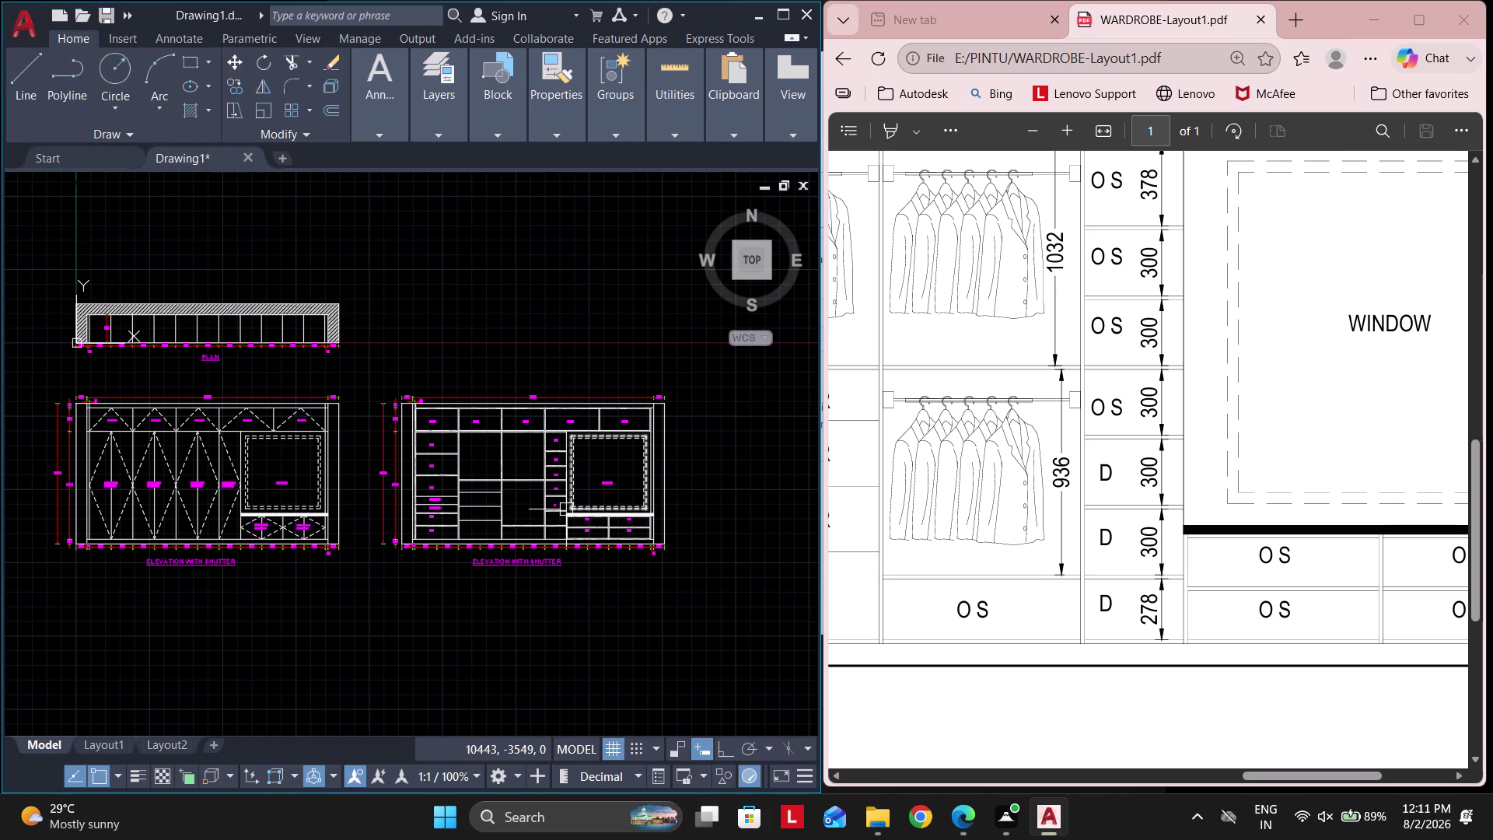
scroll(up, 3)
scroll(up, 3)
click(573, 553)
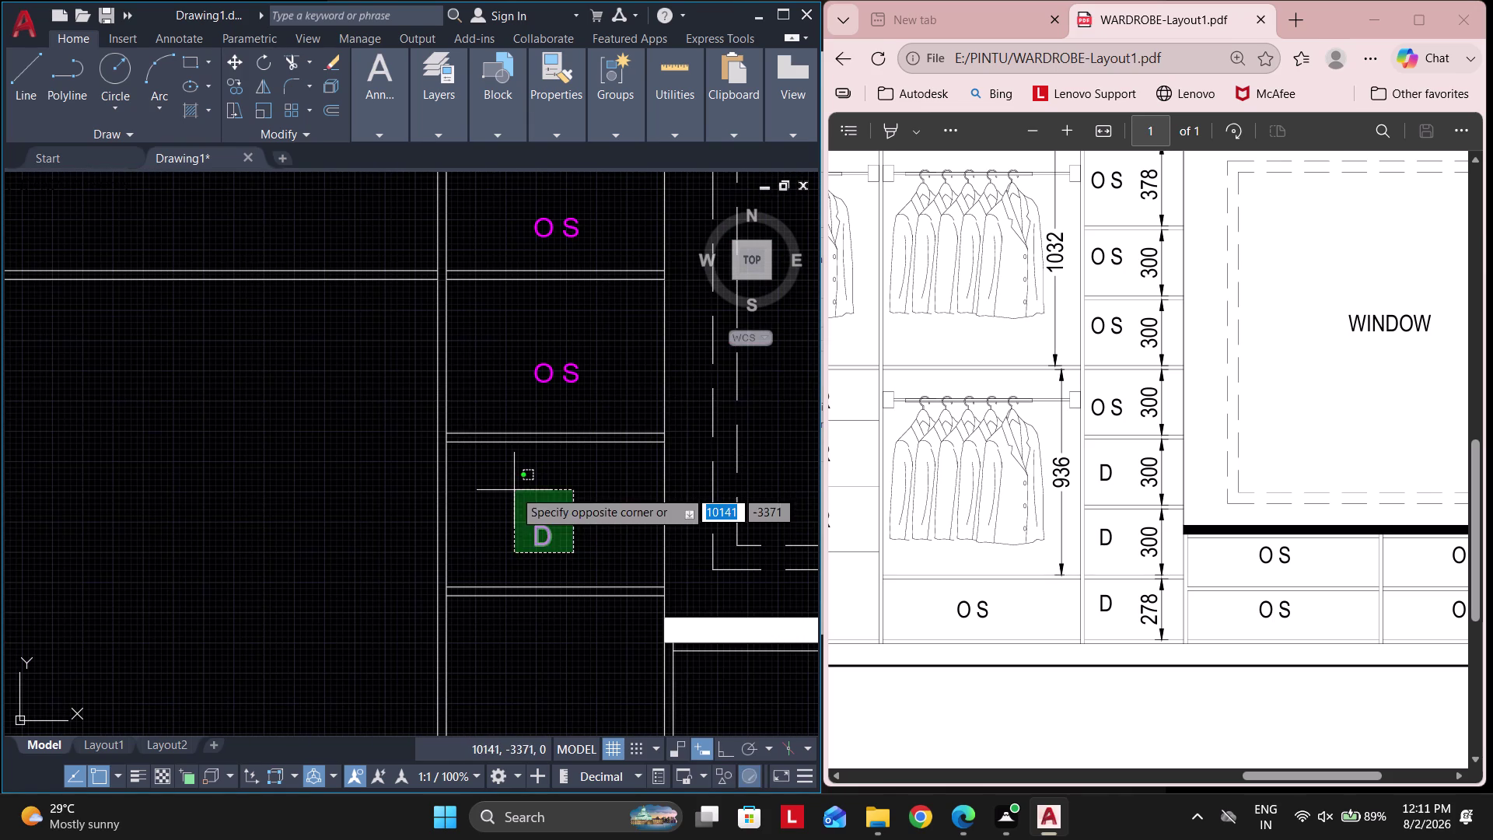
click(514, 487)
click(240, 86)
scroll(up, 3)
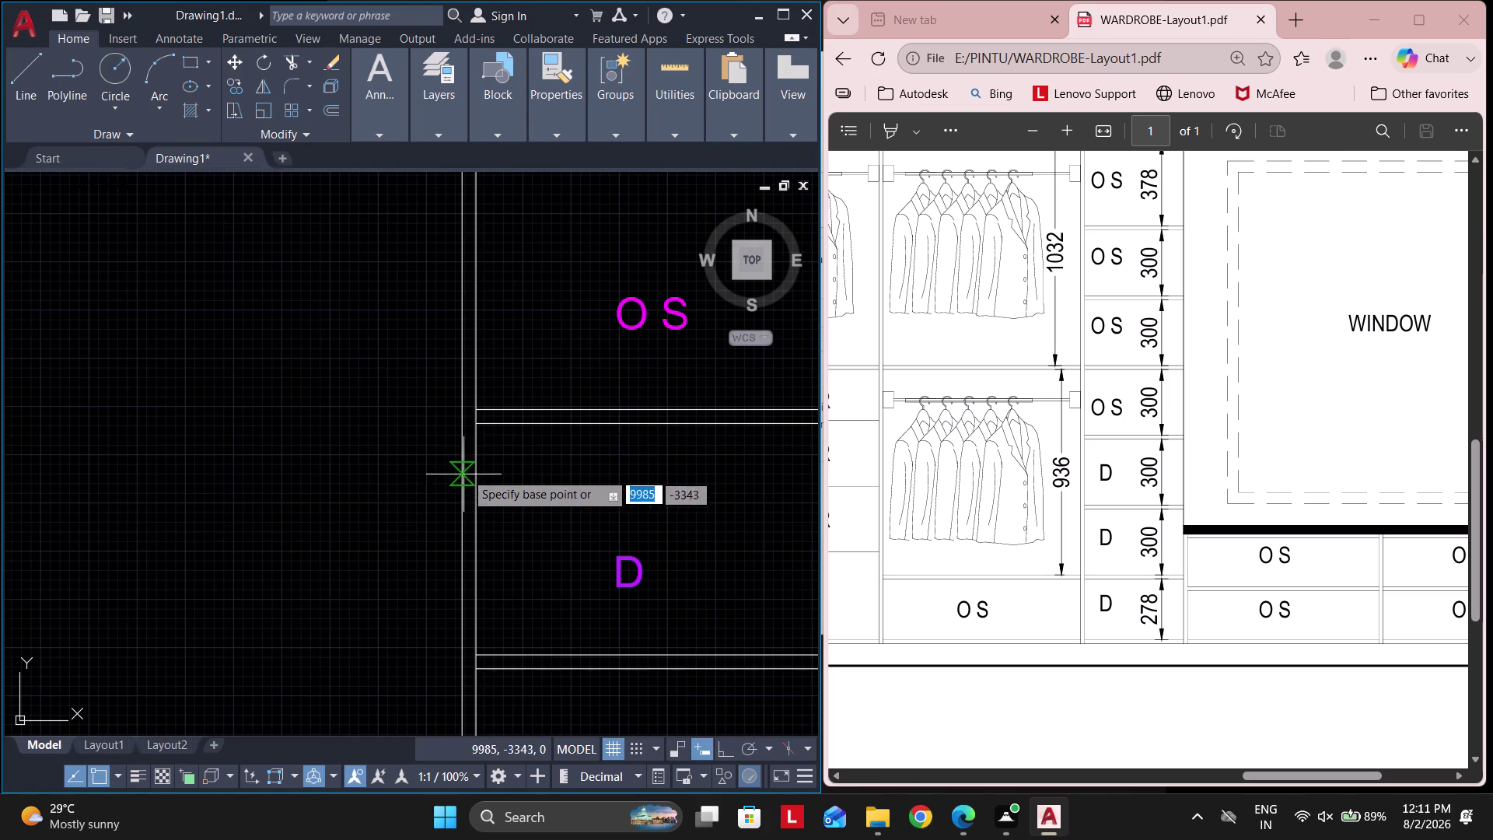
click(480, 429)
middle_drag(484, 529, 502, 351)
click(486, 500)
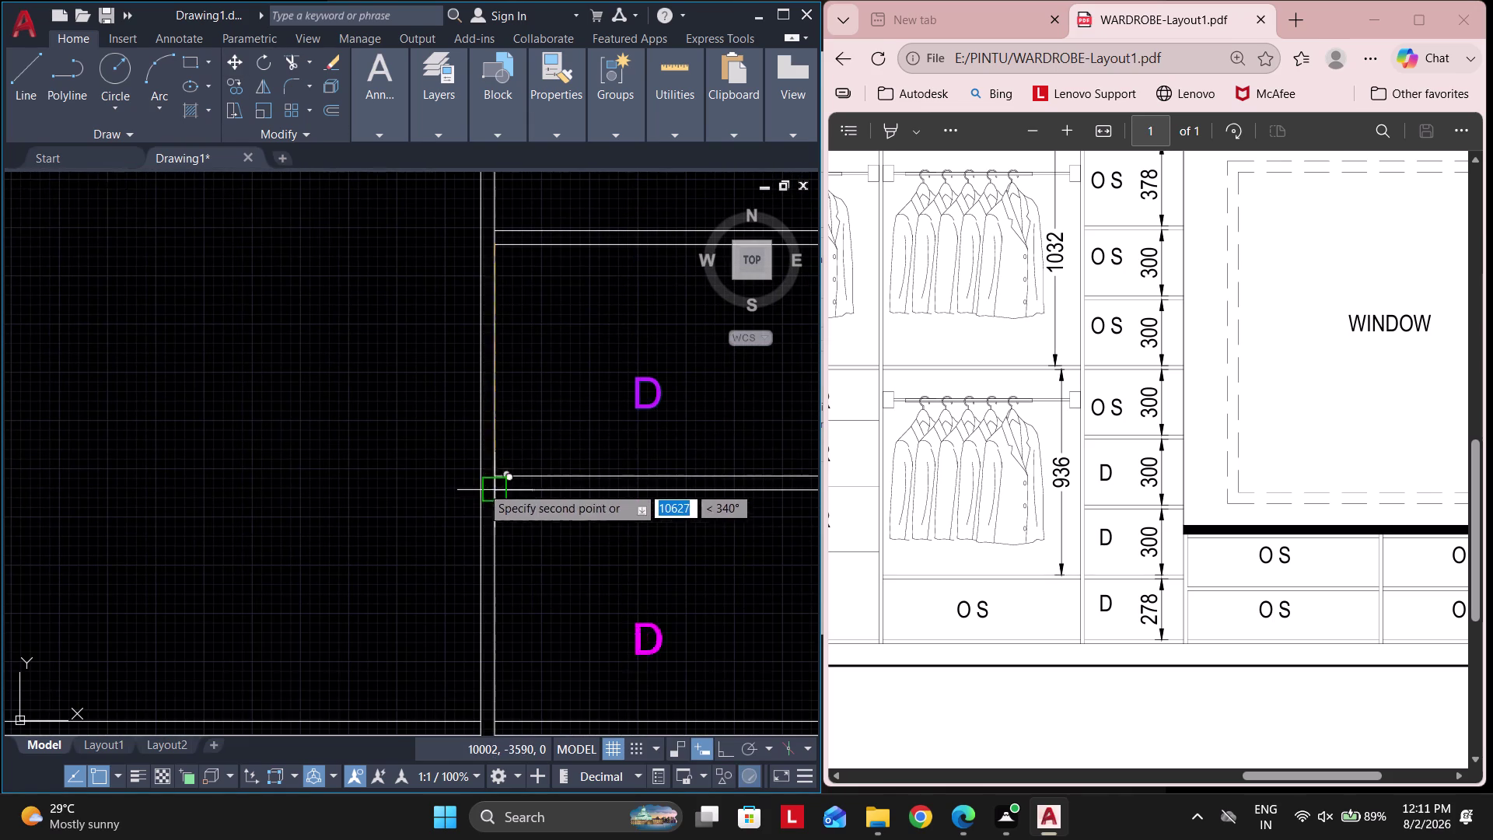
scroll(down, 3)
middle_drag(483, 520, 490, 469)
scroll(up, 3)
click(491, 499)
scroll(down, 3)
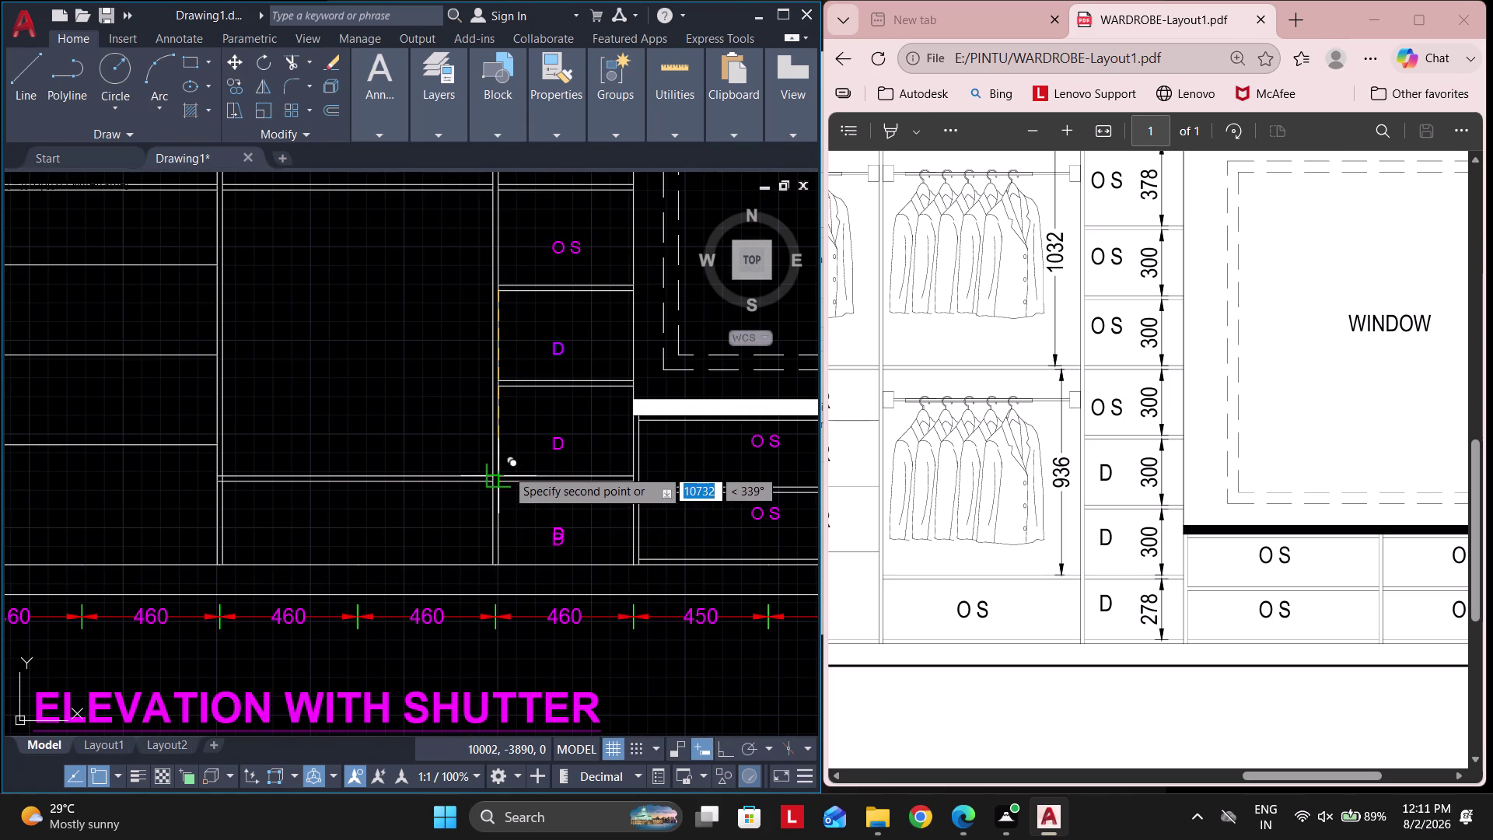
key(Escape)
In the left section, select an OS label and set a copy base point.
middle_drag(330, 496, 613, 509)
scroll(down, 3)
click(263, 512)
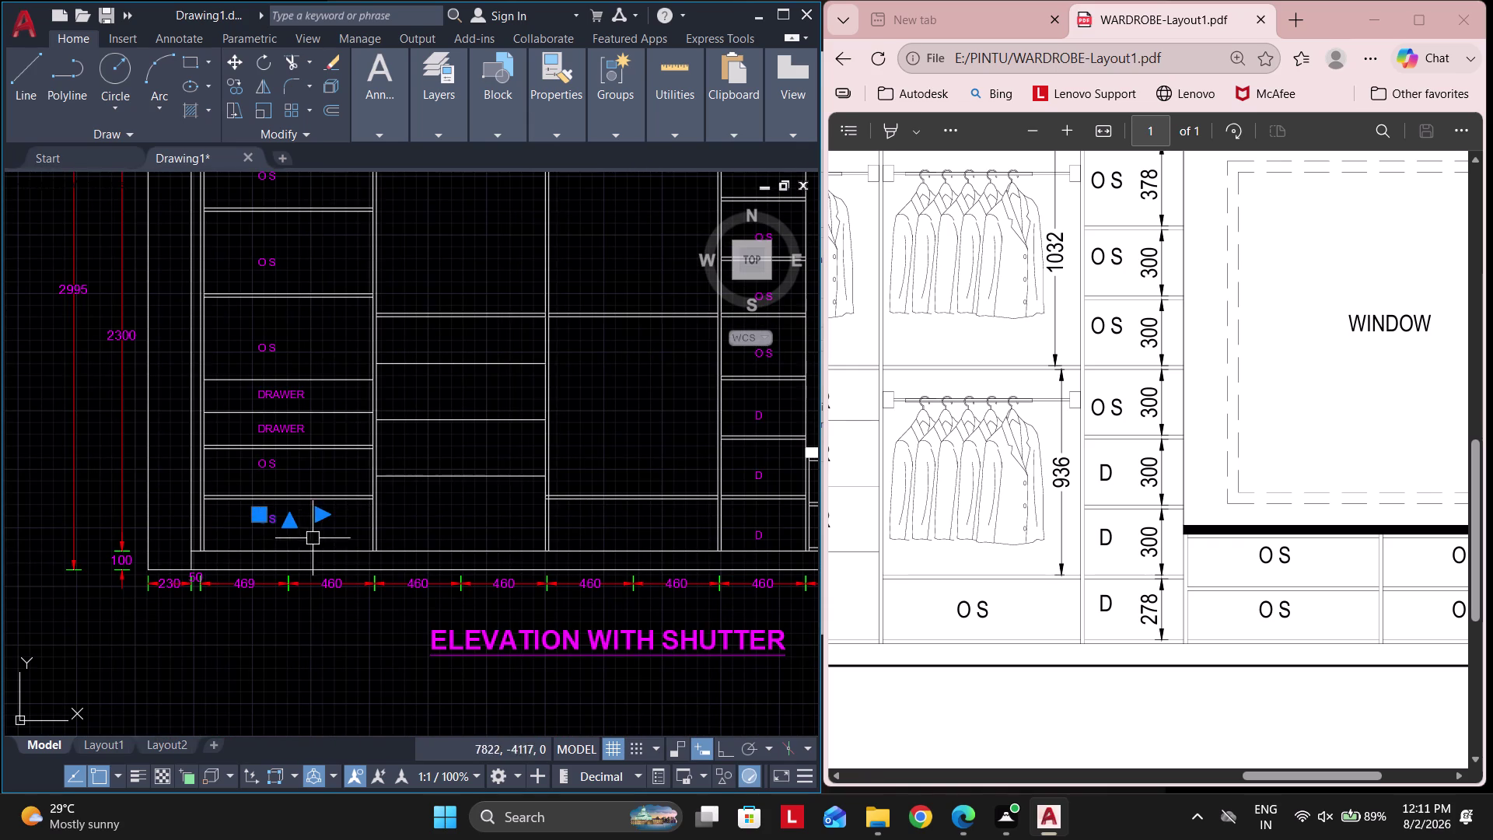
click(229, 87)
scroll(up, 3)
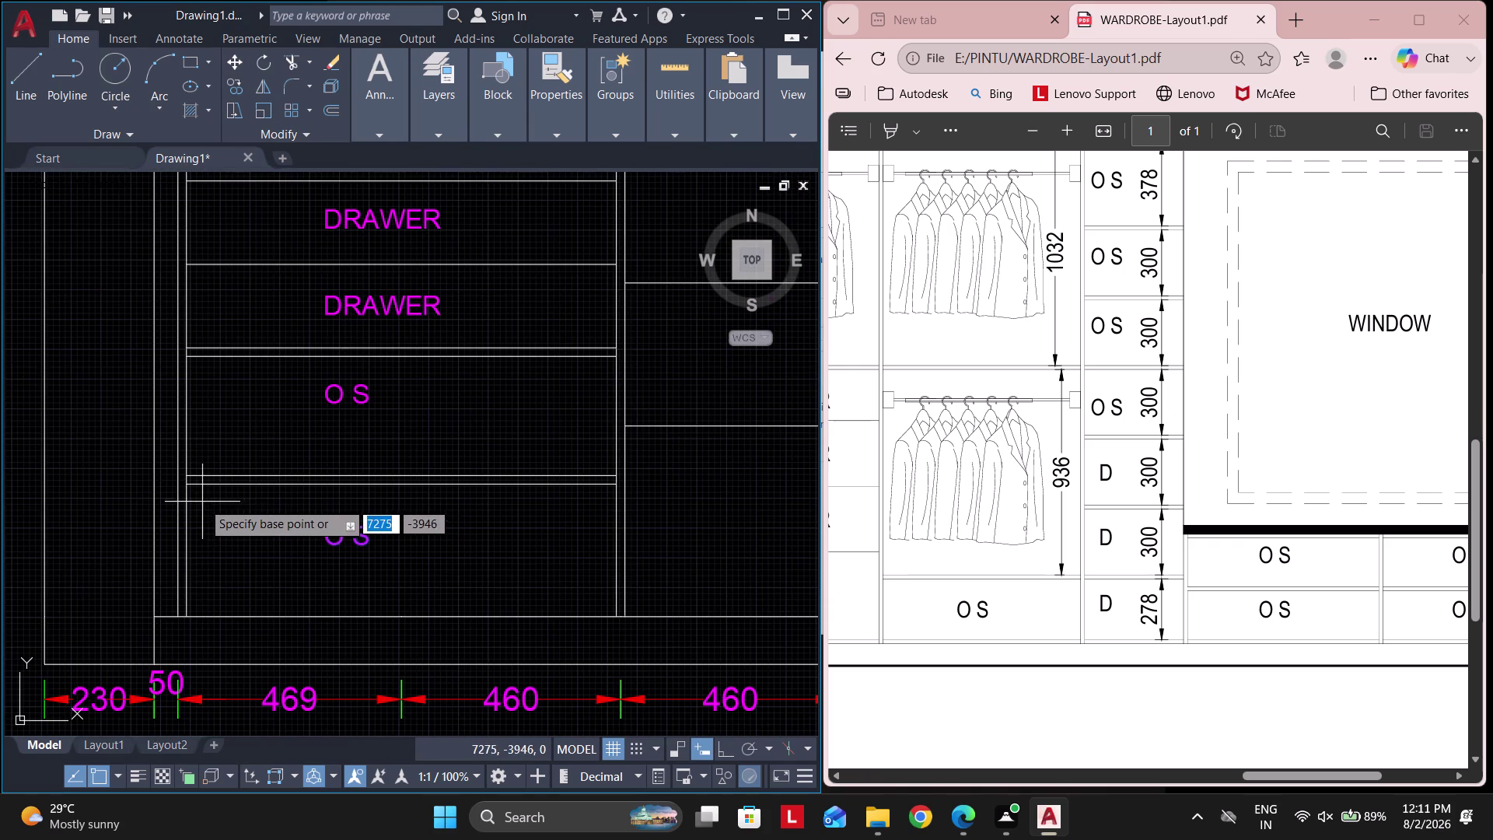
click(190, 494)
scroll(down, 3)
scroll(down, 3)
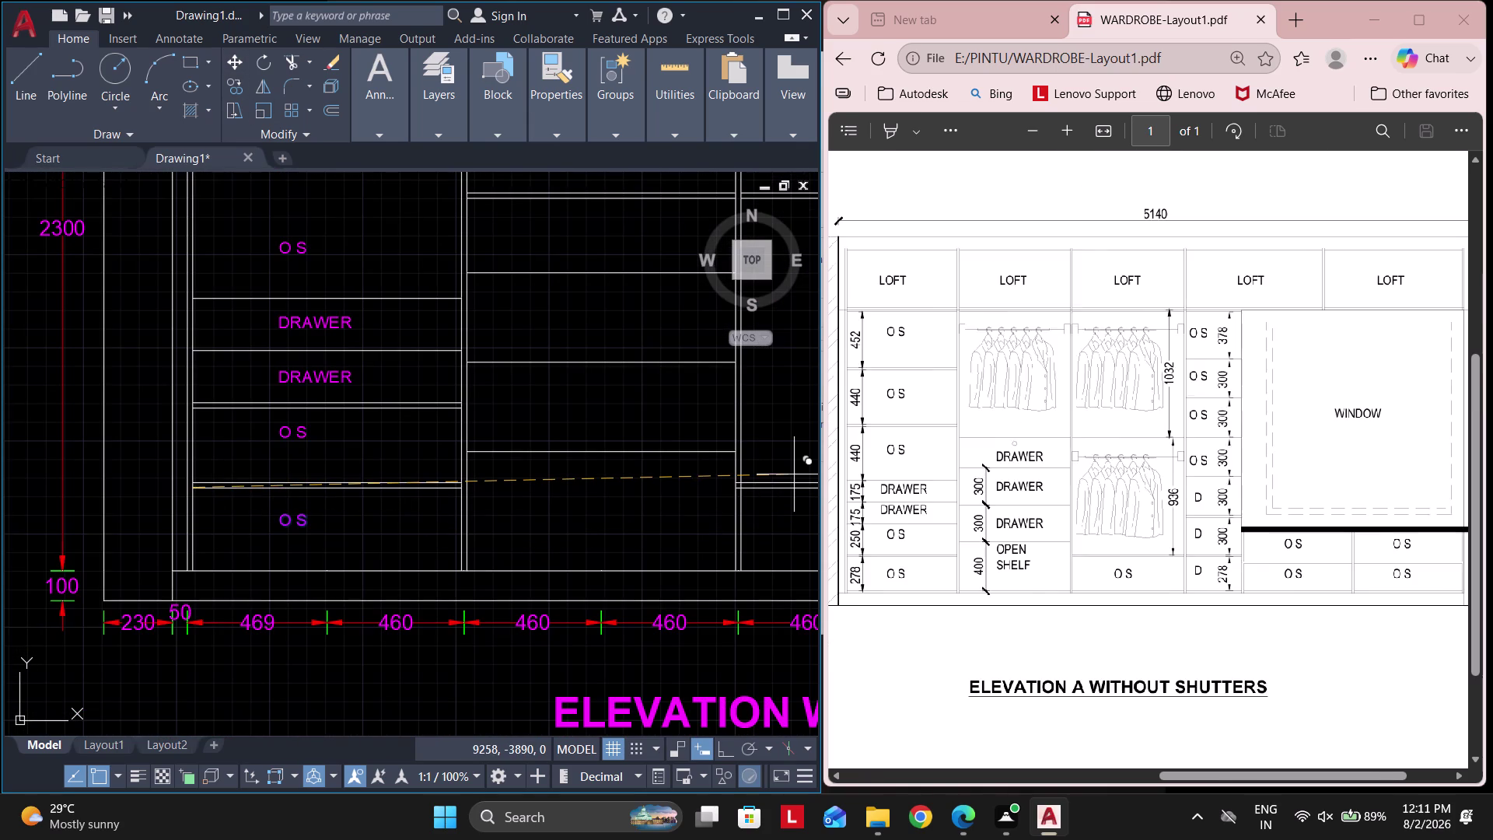
Place three copies of the OS label in the lower middle compartments.
middle_drag(483, 548, 296, 526)
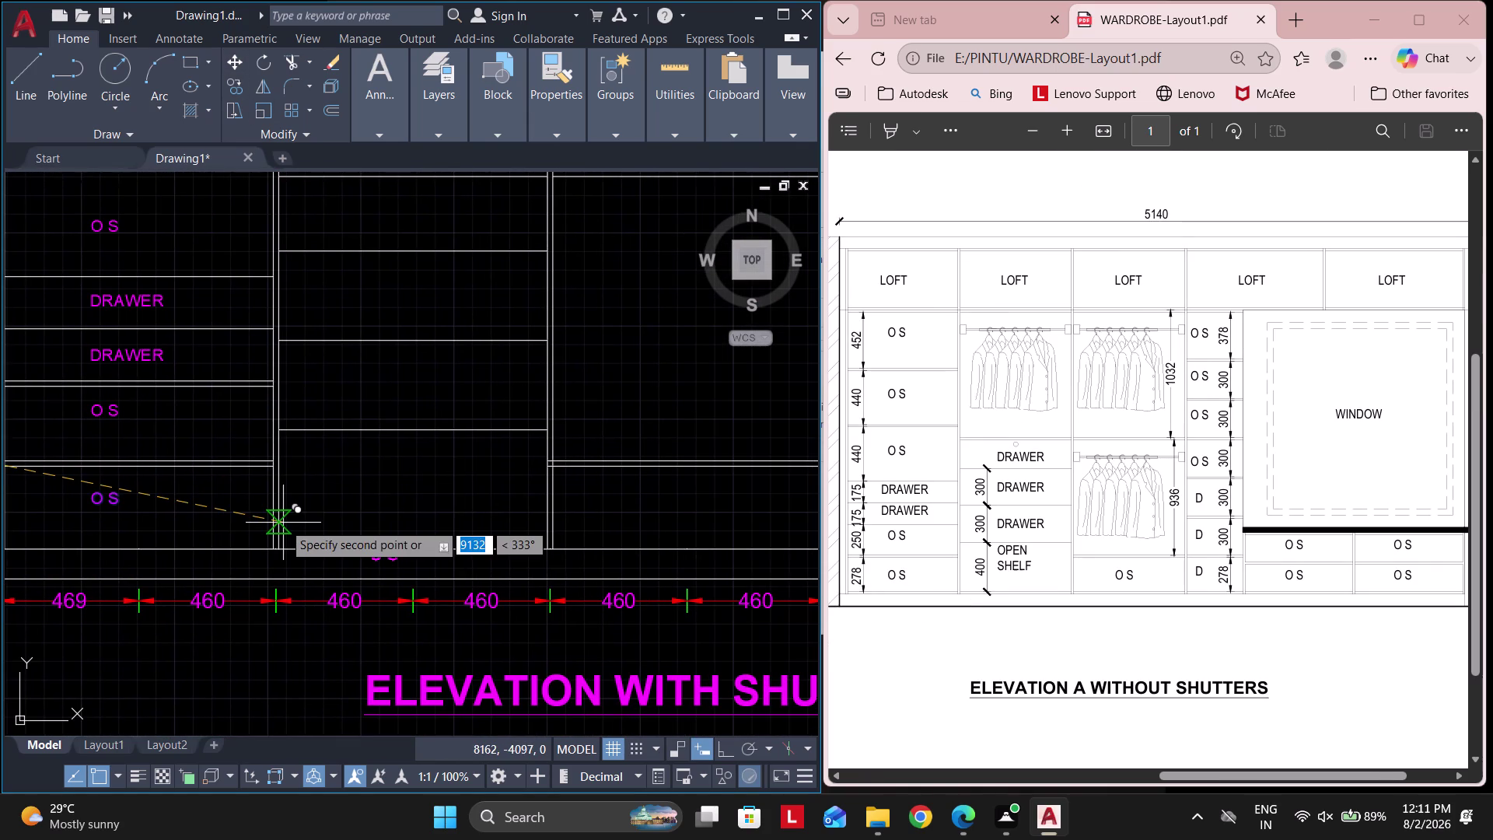
click(725, 746)
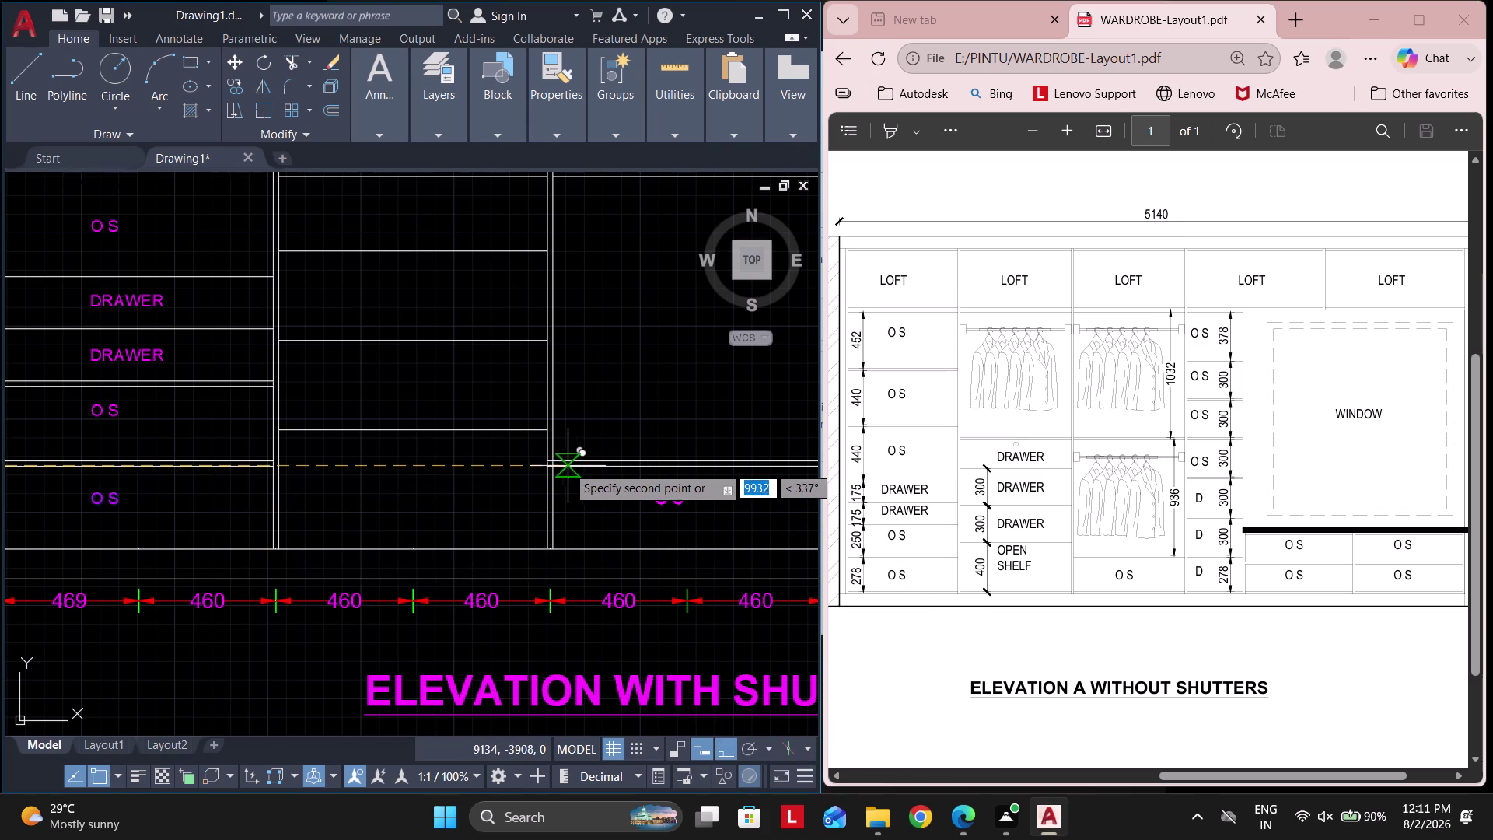
click(563, 465)
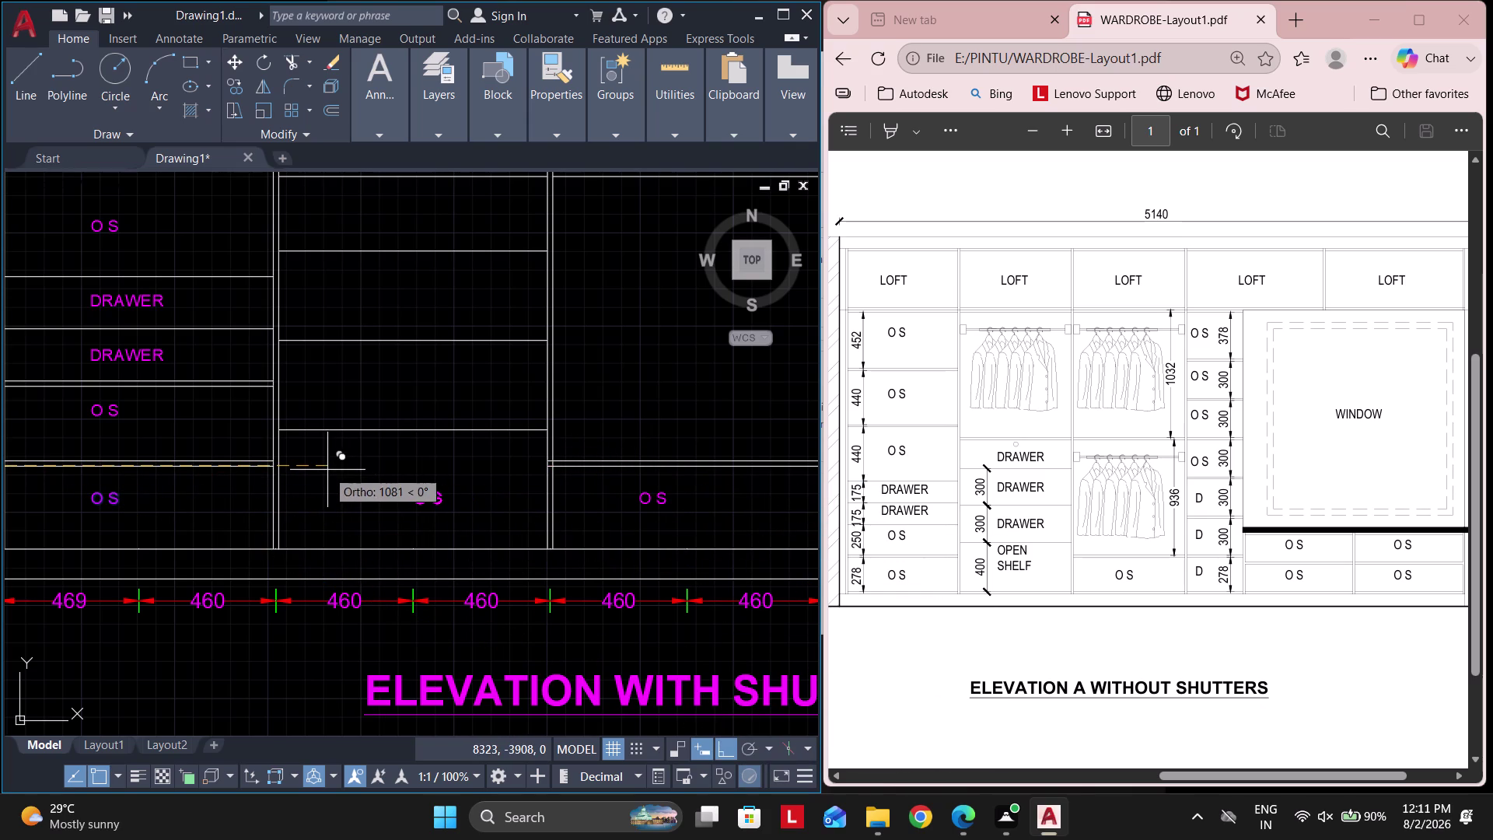
click(328, 469)
key(Escape)
Rewrite one copied label as OPEN SHELF, split over two lines.
double_click(426, 501)
key(ctrl+a)
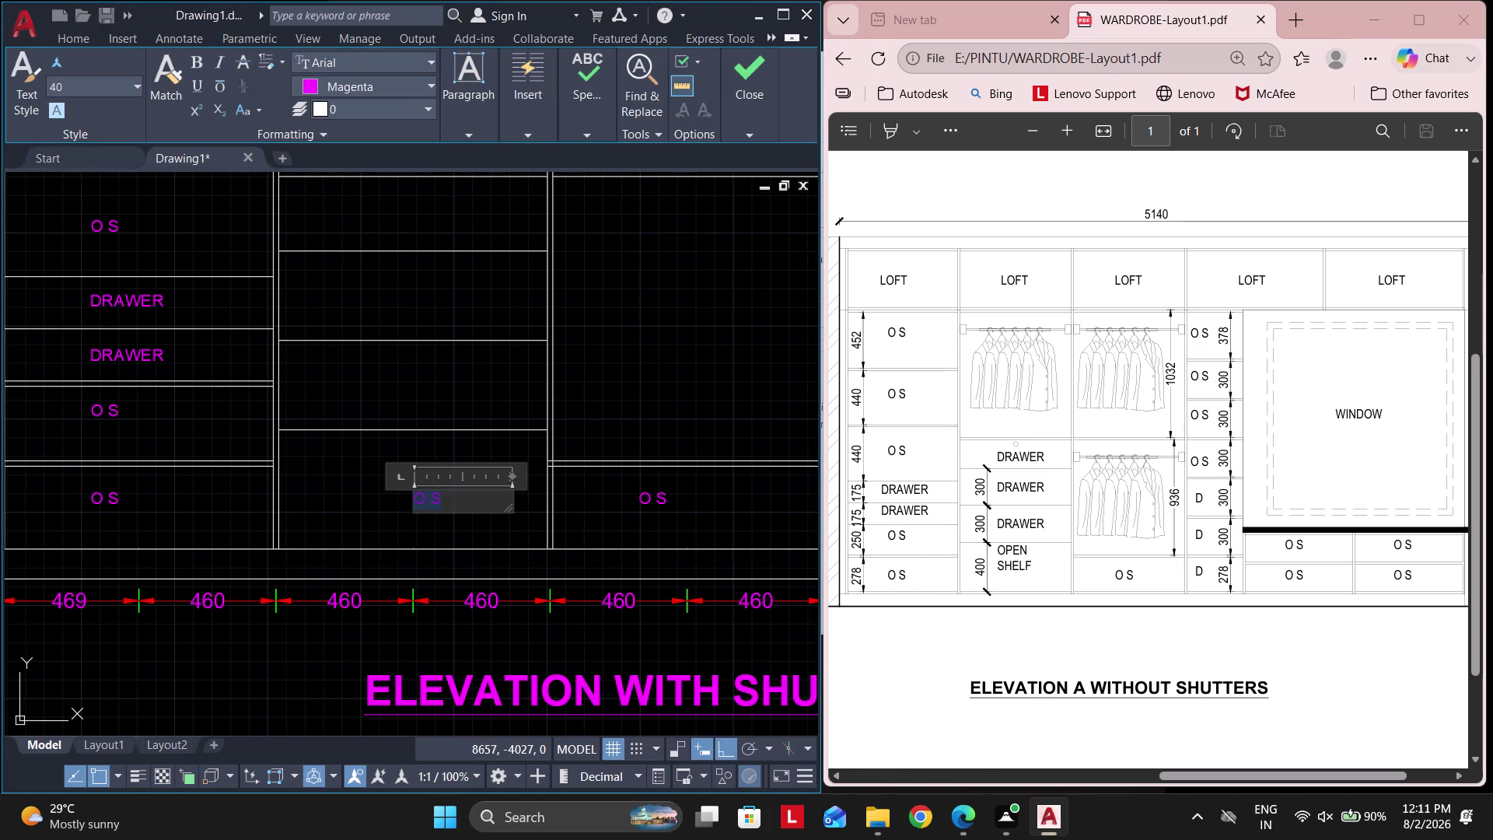
text(OPEN)
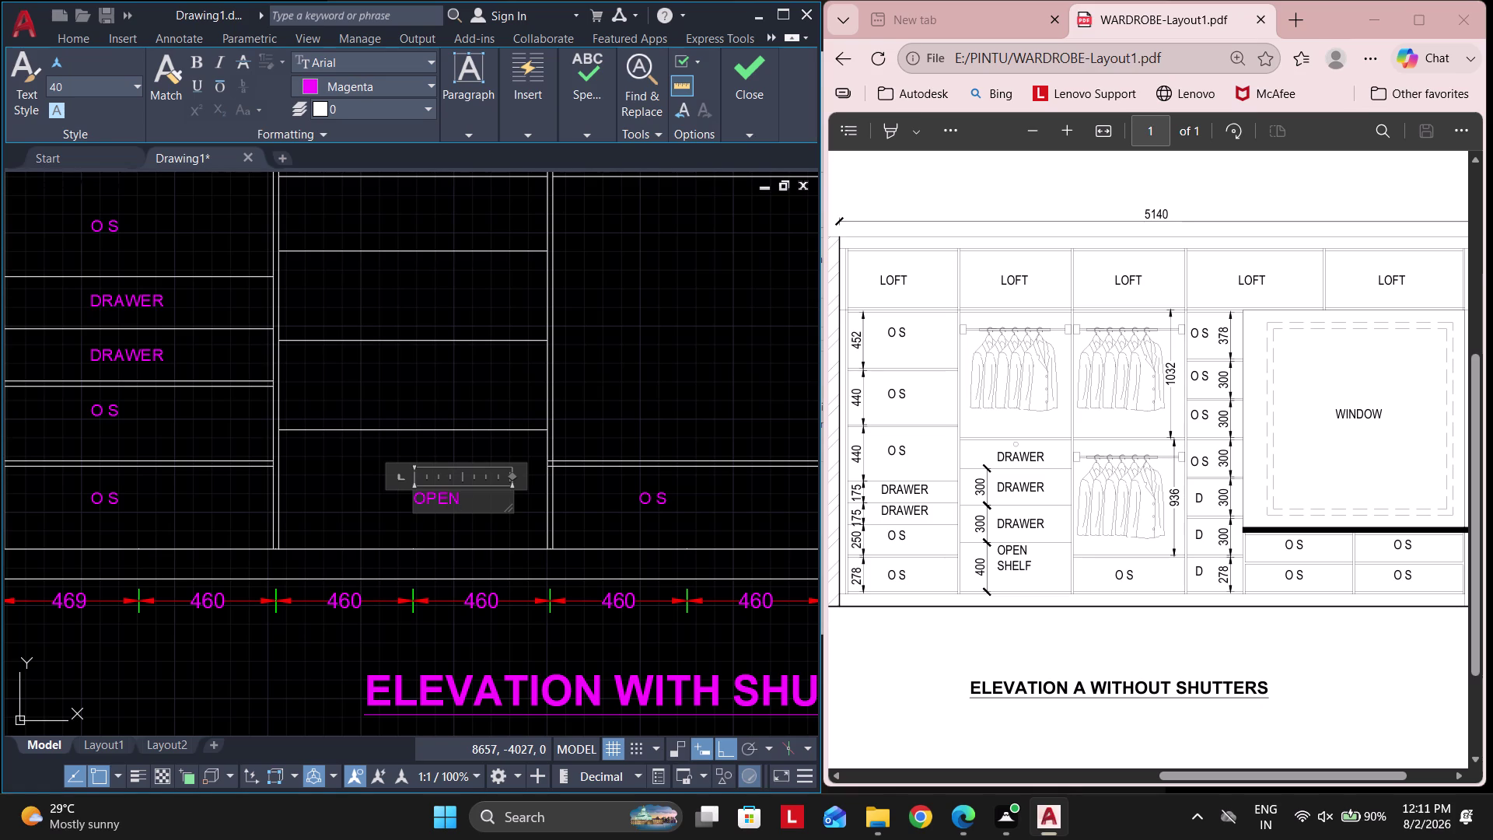
key(Return)
text(SHEL)
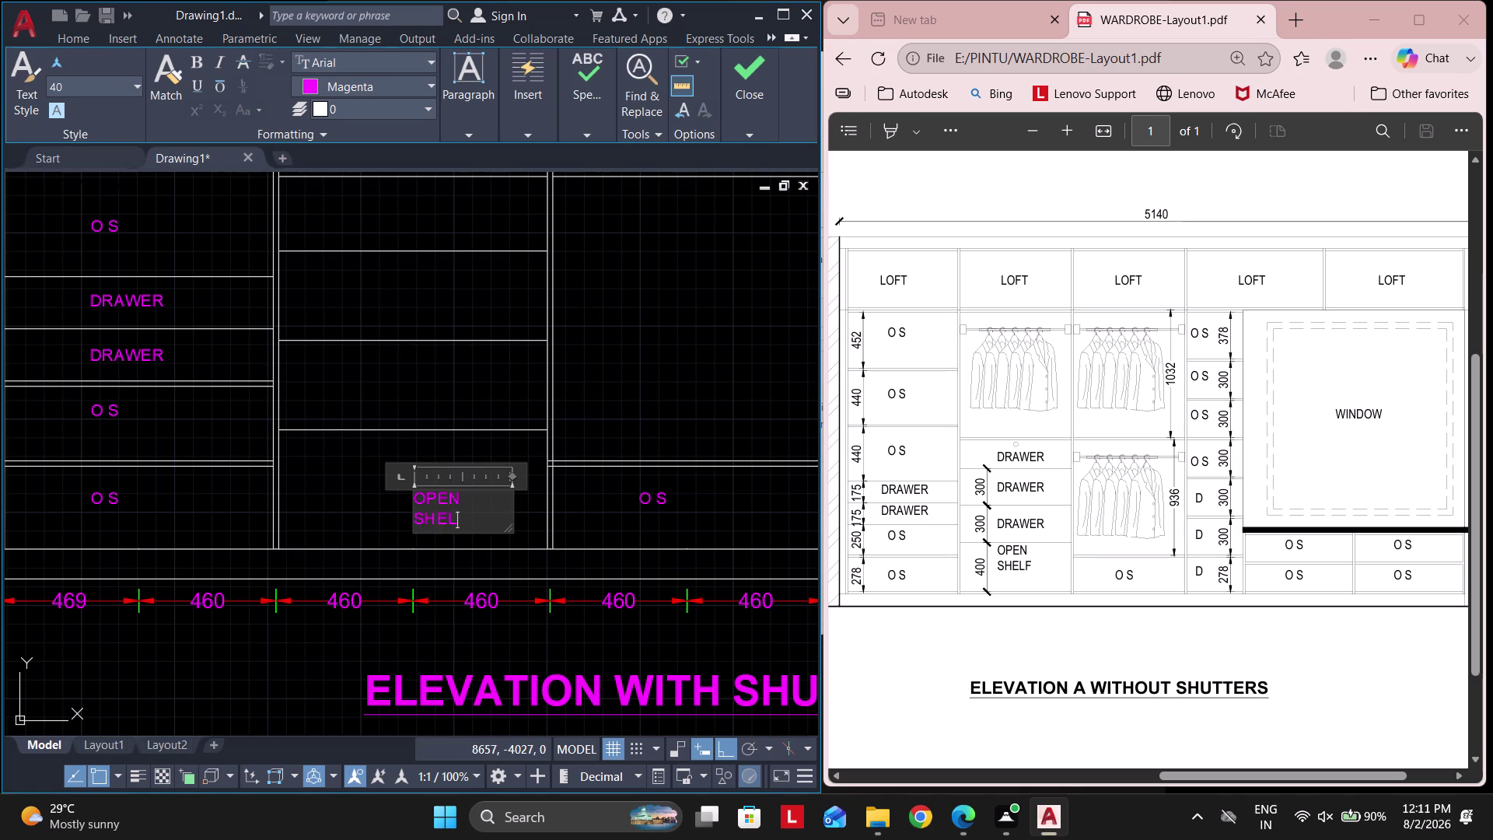
text(F)
click(638, 357)
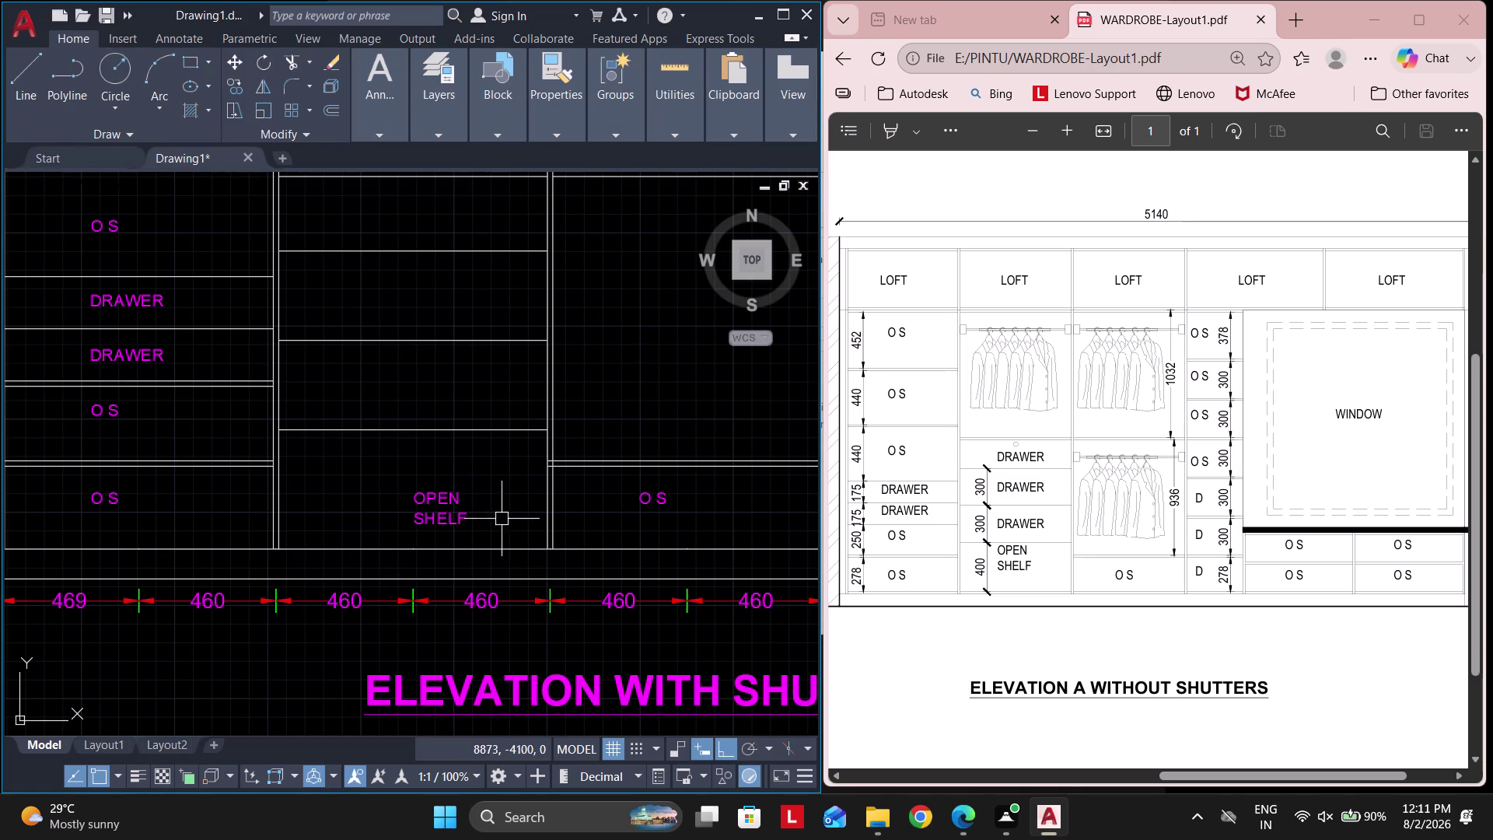
Move the OPEN SHELF label to the centre of its compartment.
scroll(up, 3)
click(495, 537)
click(414, 472)
key(m)
key(space)
click(417, 517)
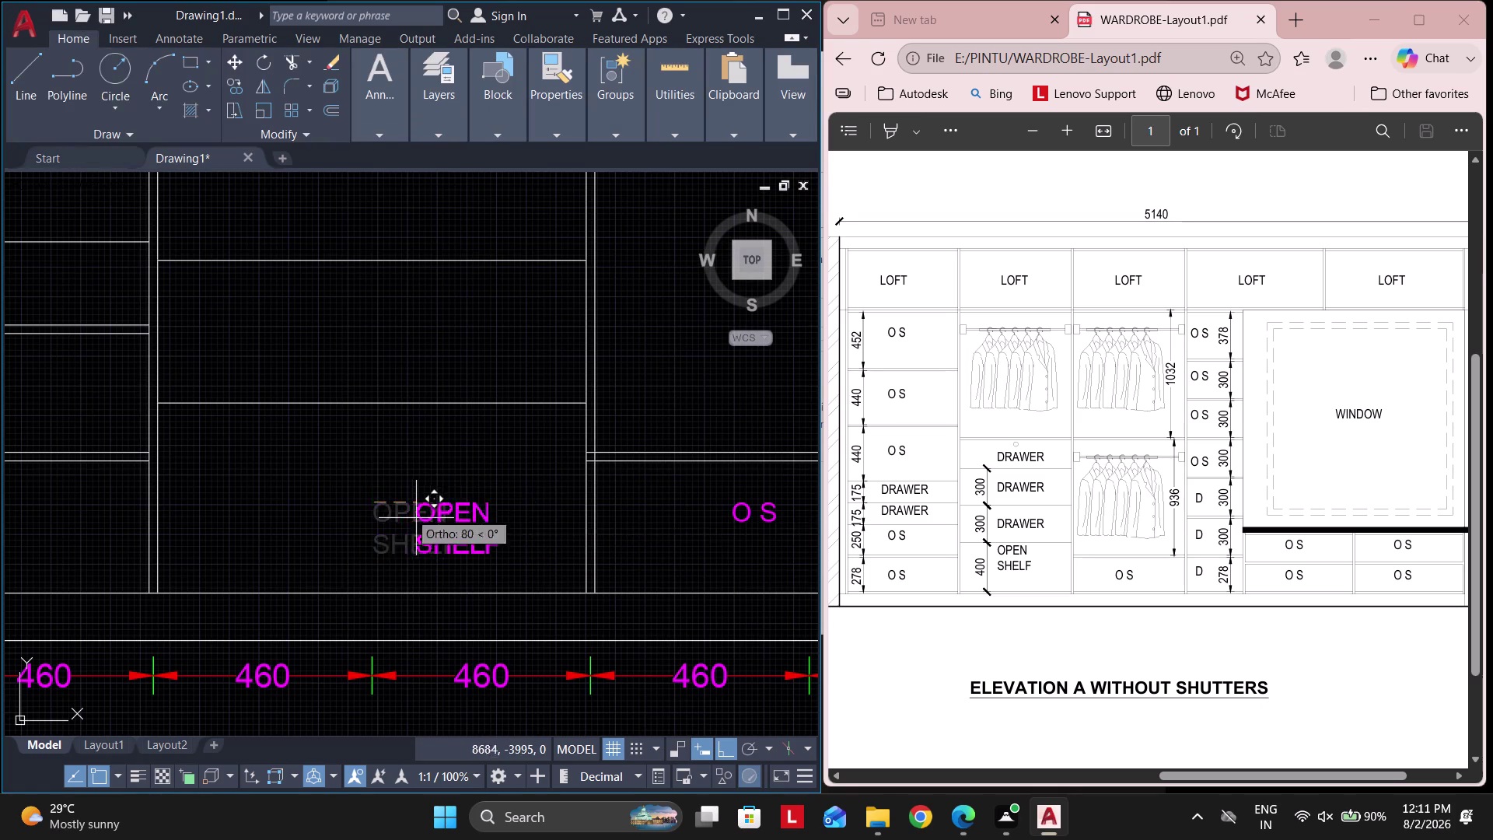
click(313, 466)
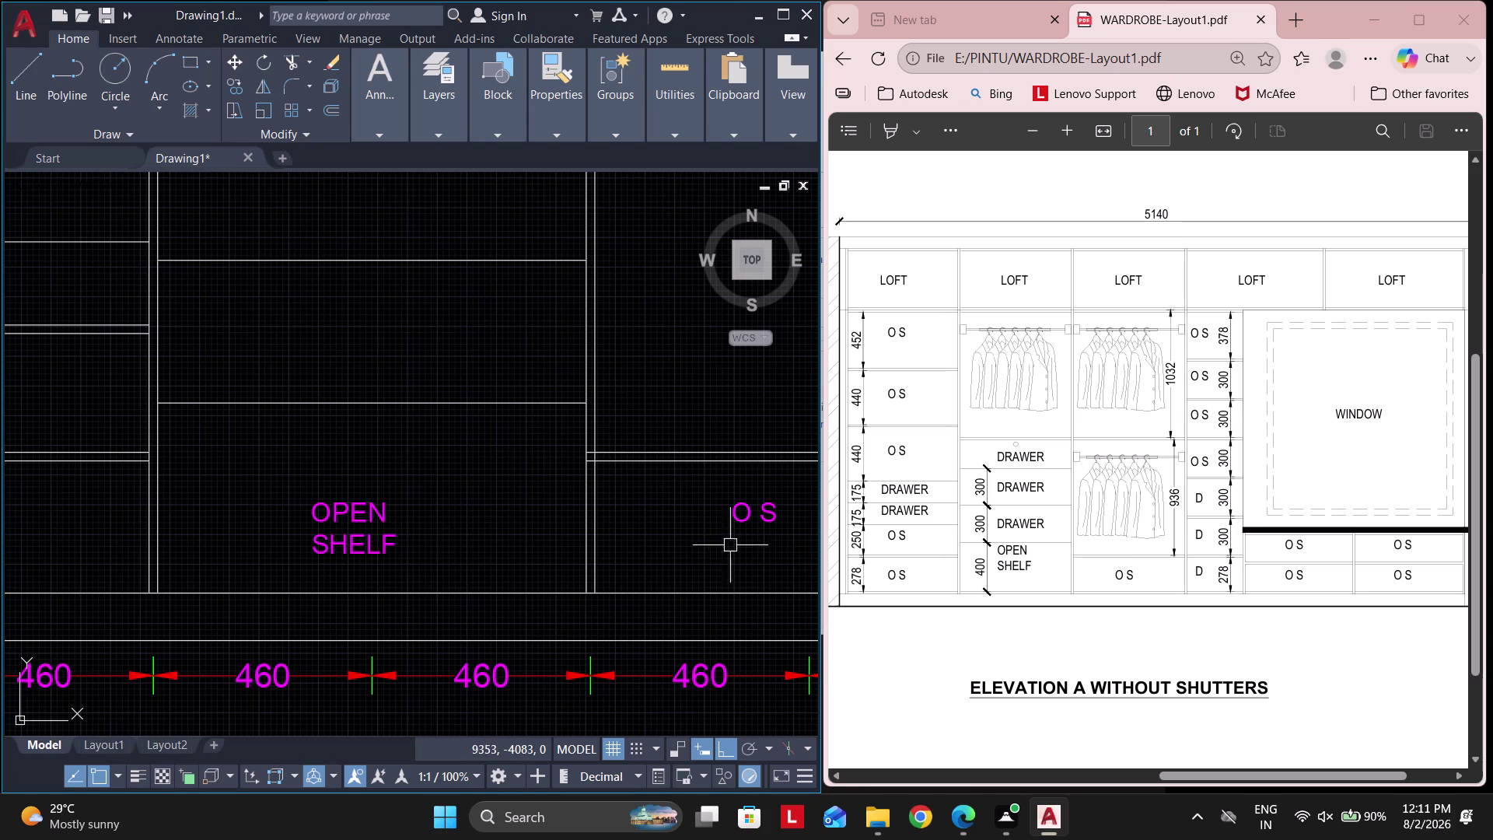
scroll(down, 3)
middle_drag(360, 574, 427, 608)
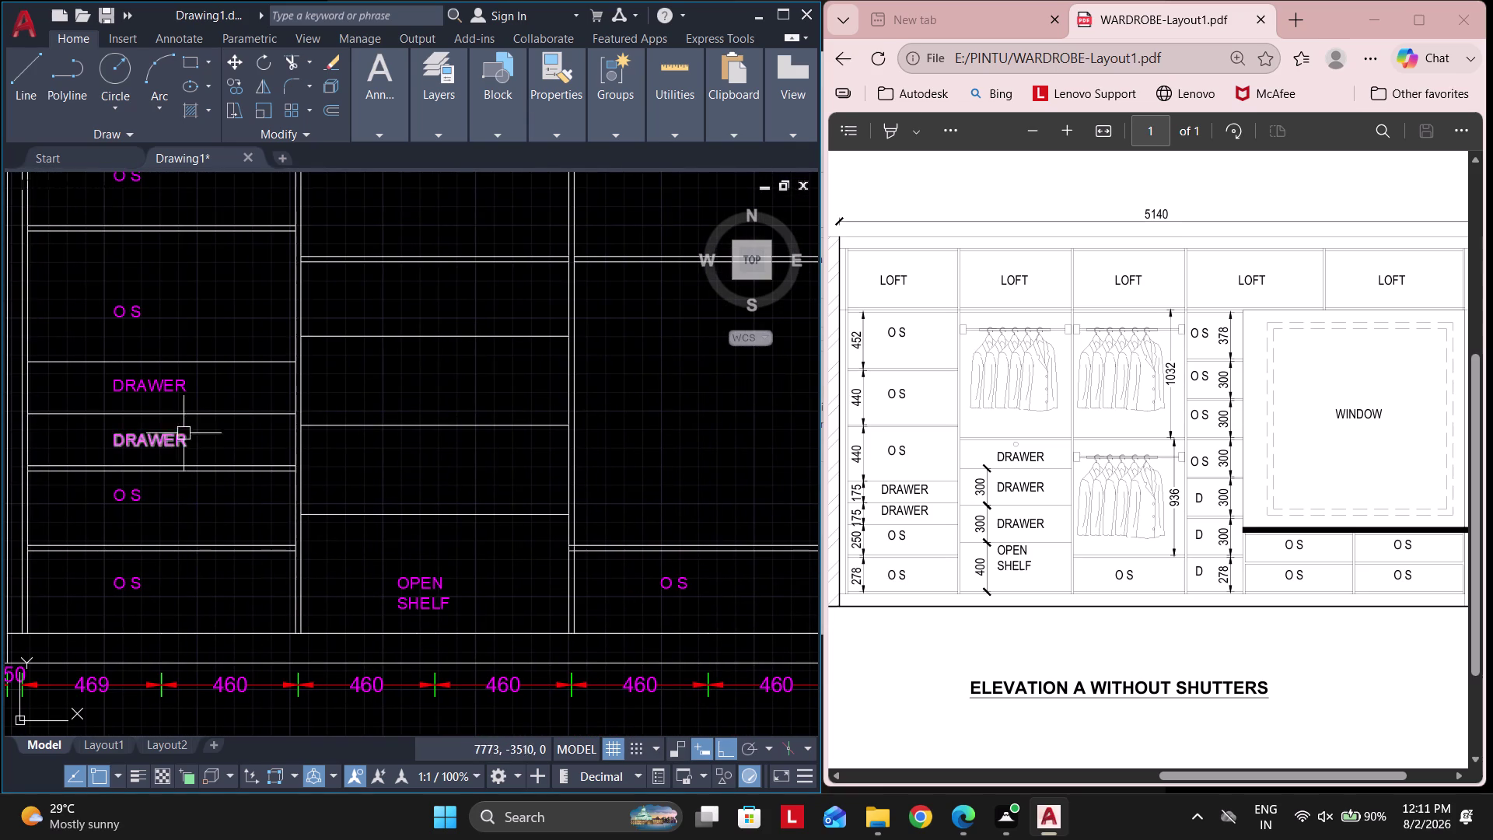
Copy a DRAWER label into the three middle-column compartments above OPEN SHELF.
click(173, 442)
click(242, 80)
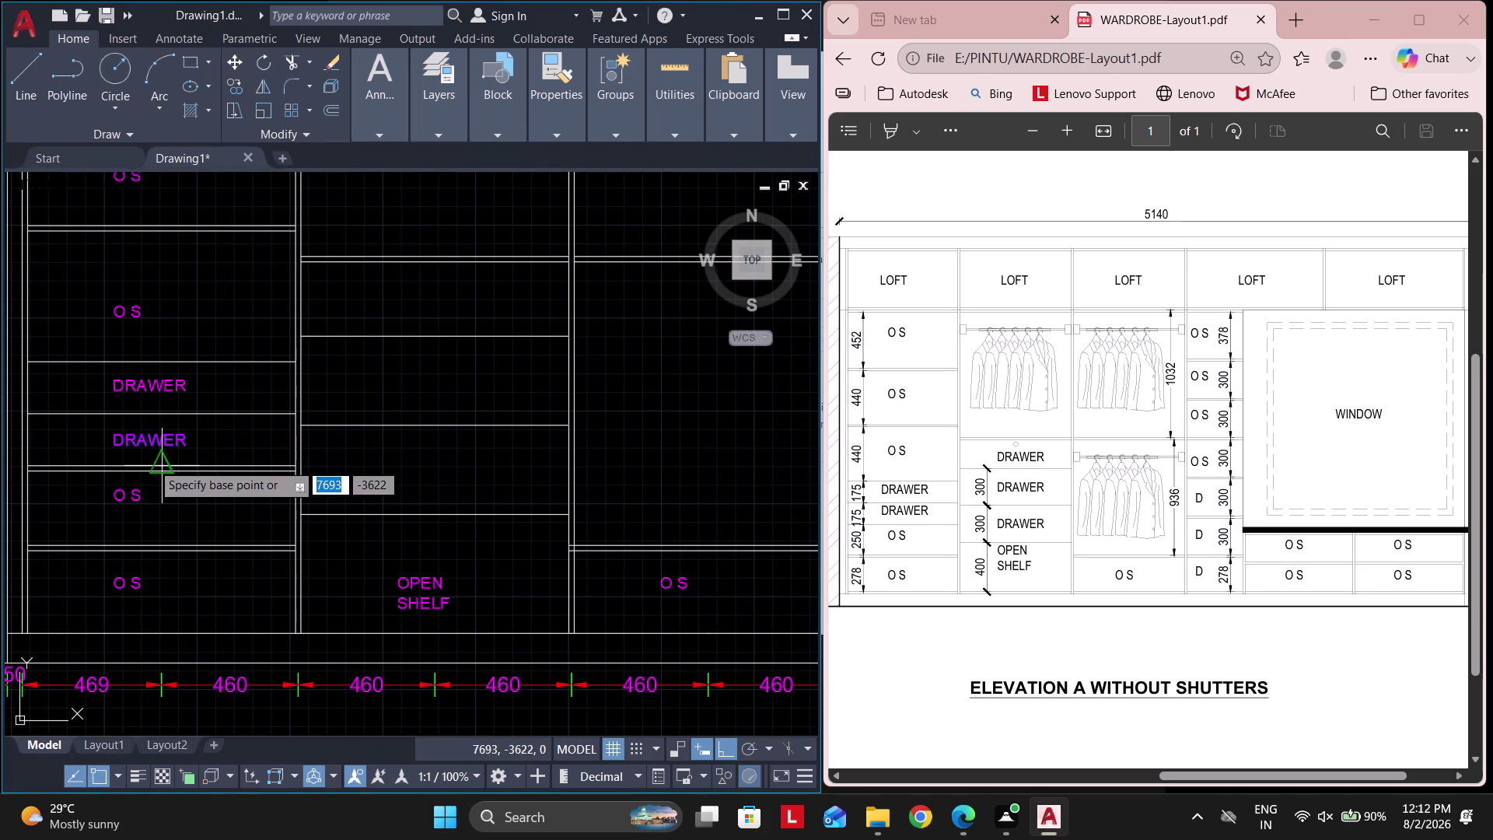
click(137, 460)
click(435, 515)
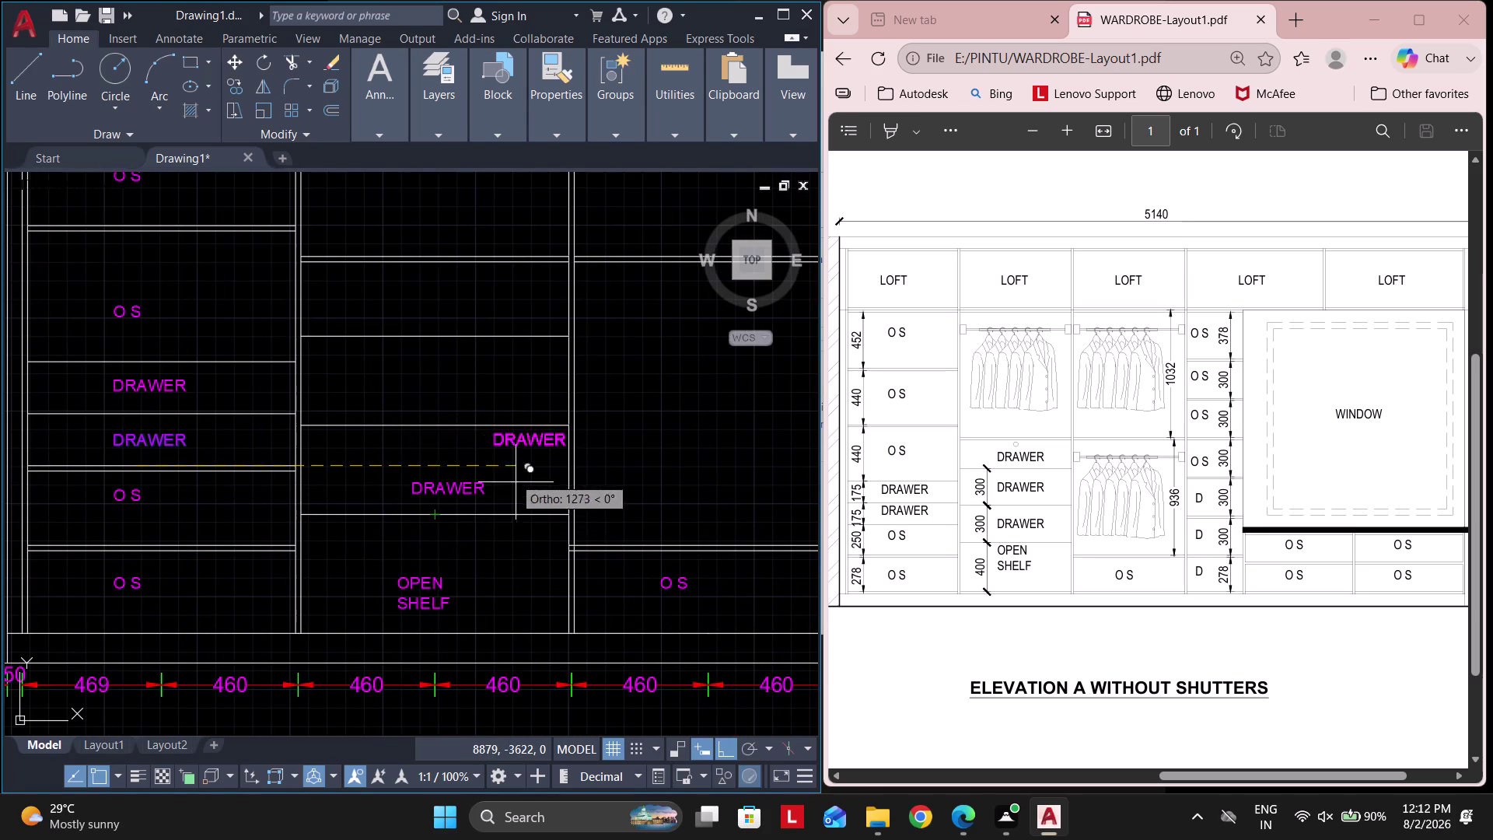
click(433, 427)
middle_drag(454, 390, 478, 499)
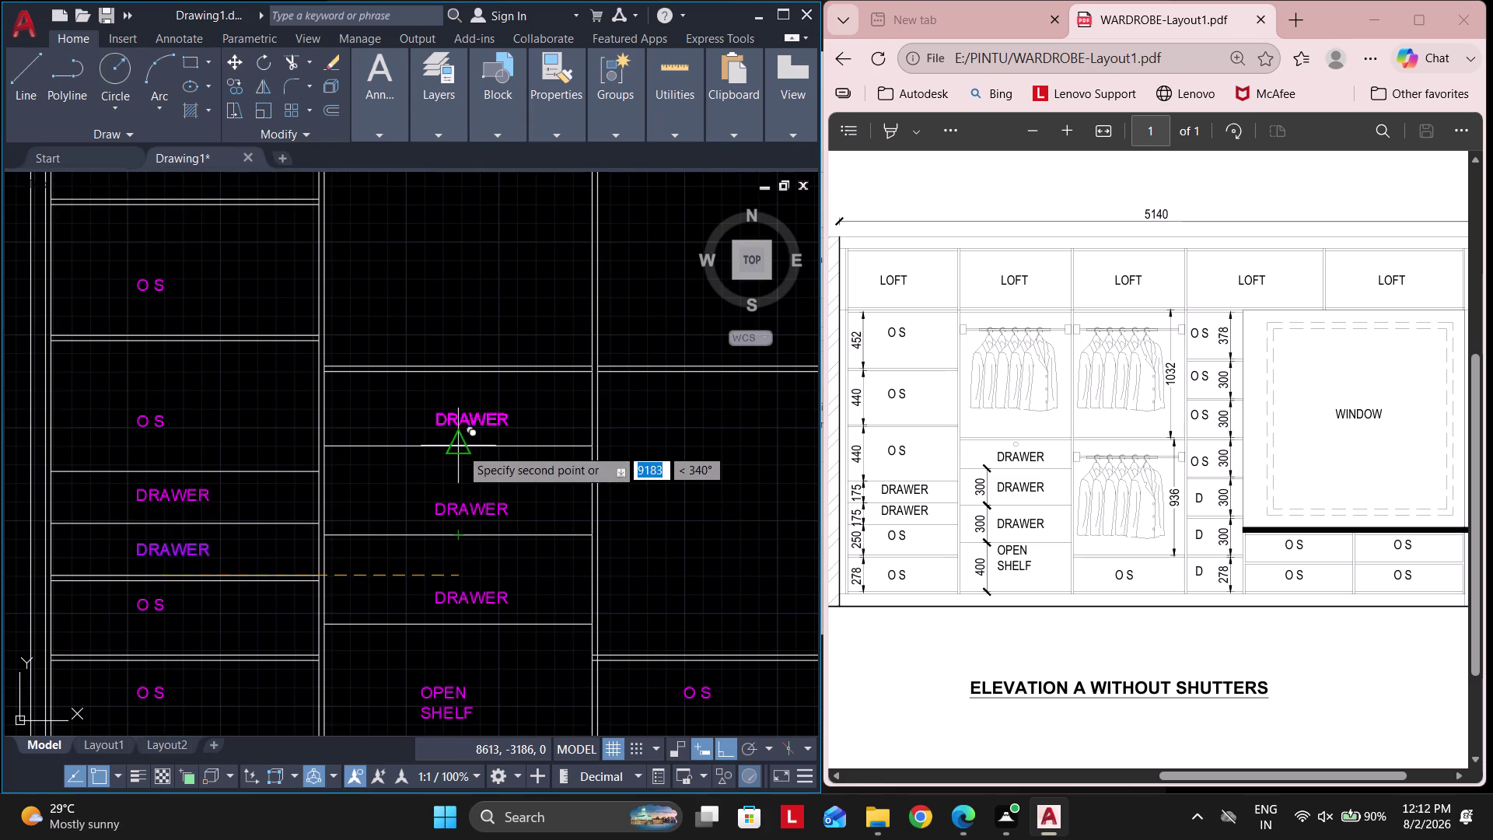
click(460, 448)
key(Escape)
key(Escape)
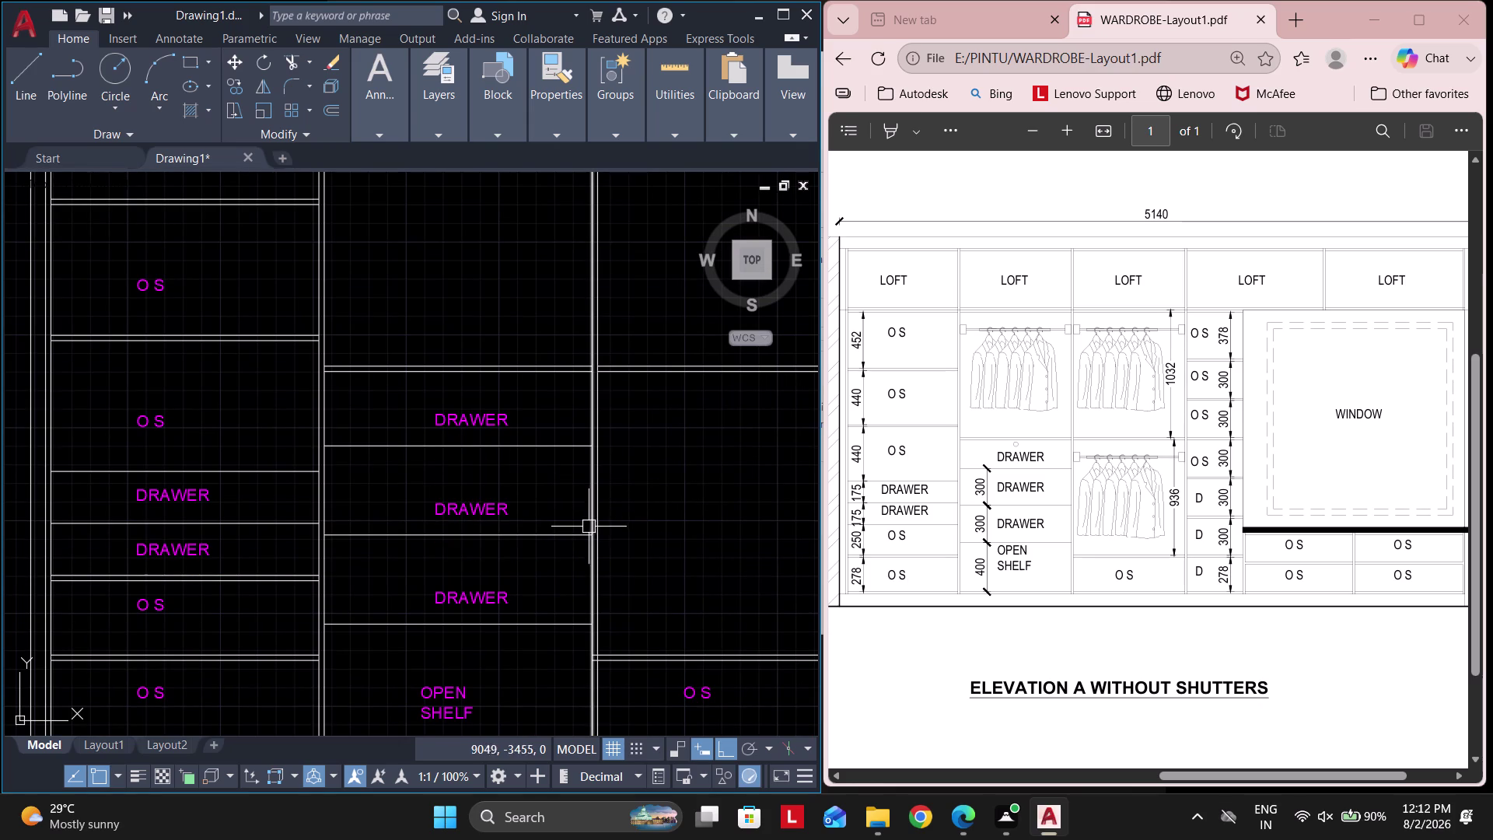
scroll(down, 3)
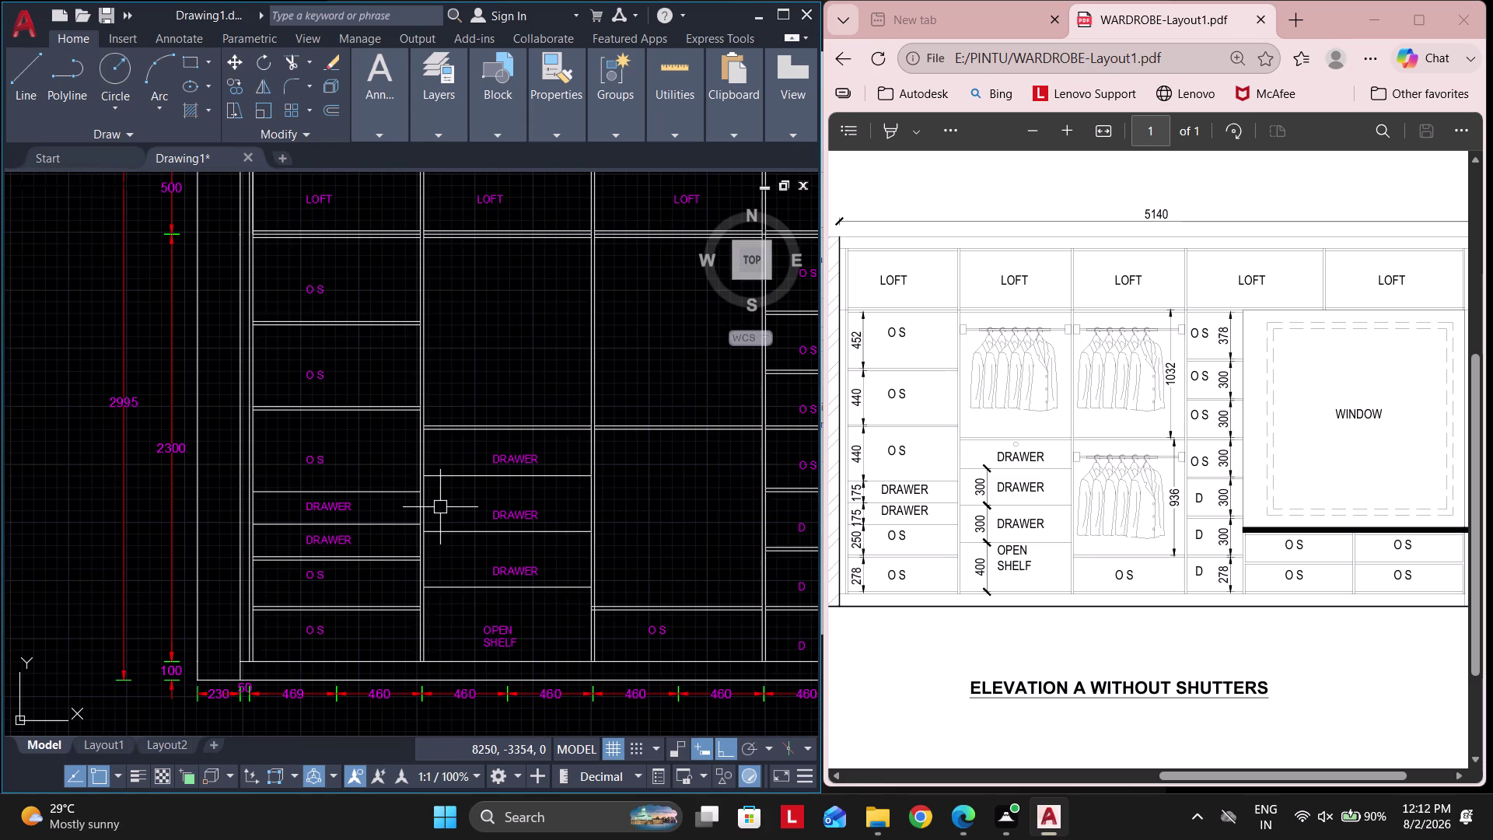
scroll(down, 3)
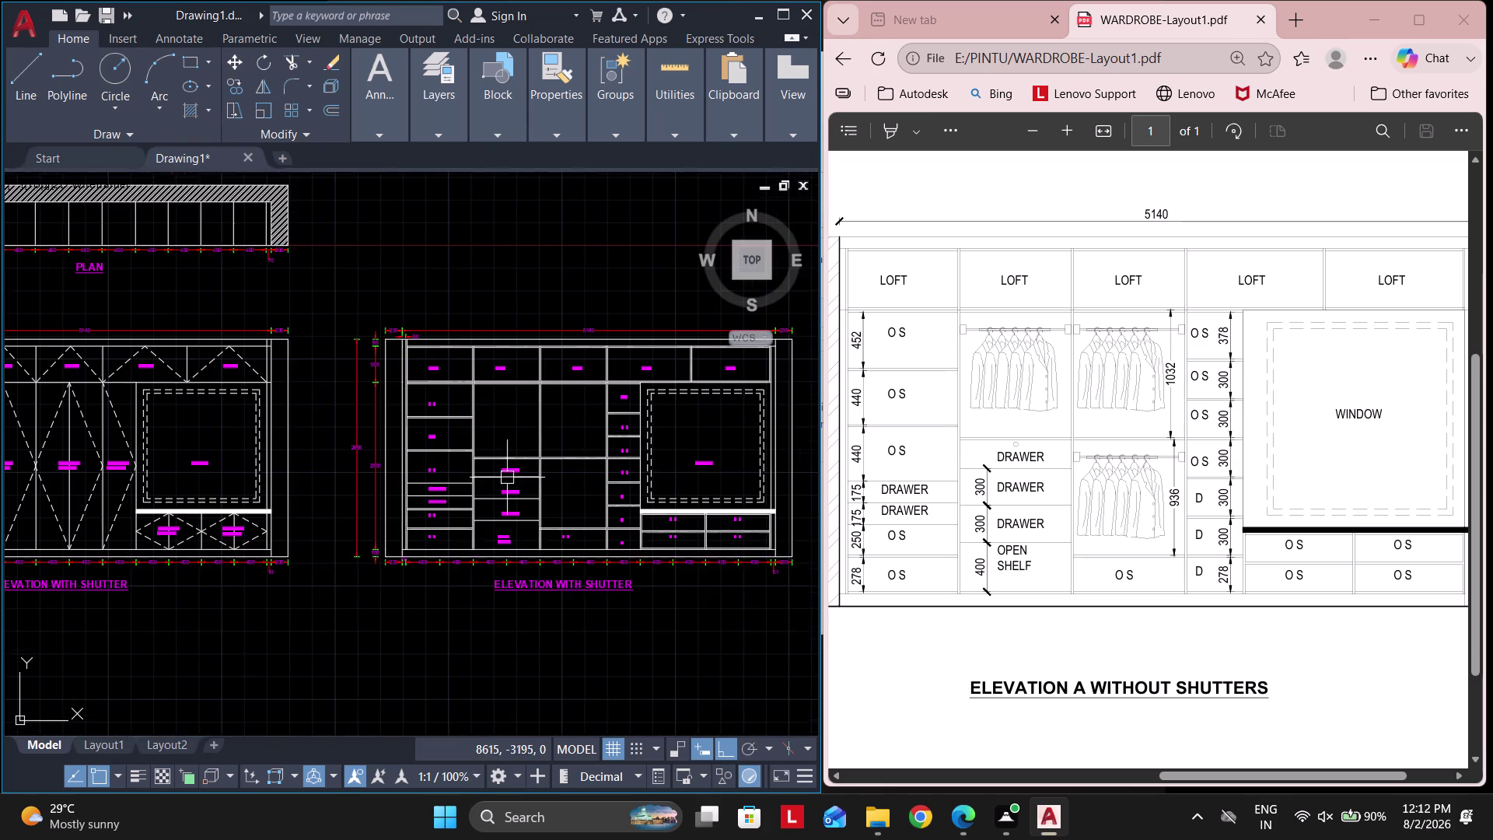
Insert OUT after WITH so the title reads ELEVATION WITHOUT SHUTTER.
middle_drag(543, 556, 587, 539)
scroll(up, 3)
double_click(661, 564)
scroll(up, 3)
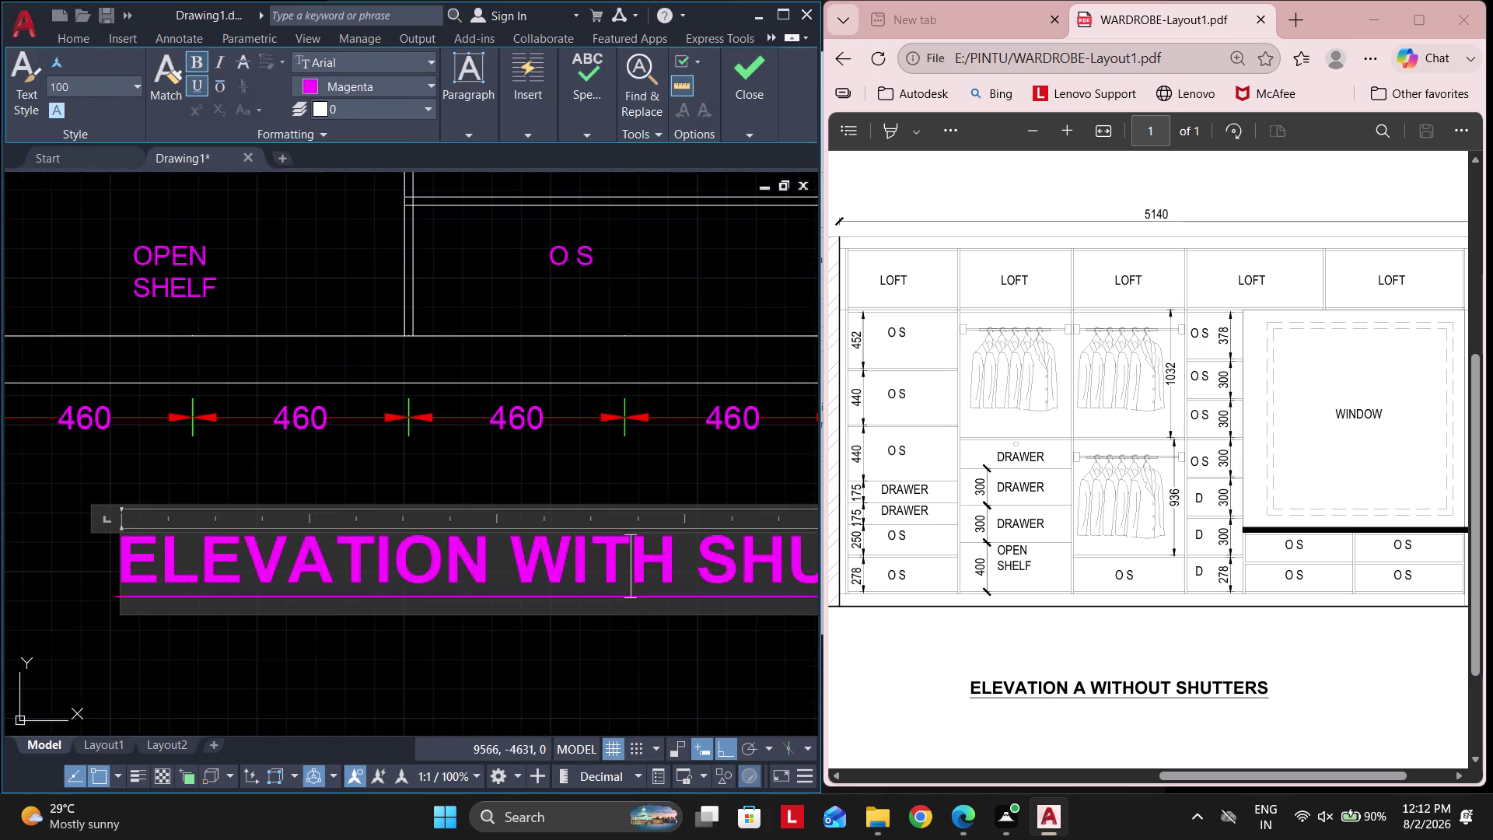
click(674, 579)
text(OUT)
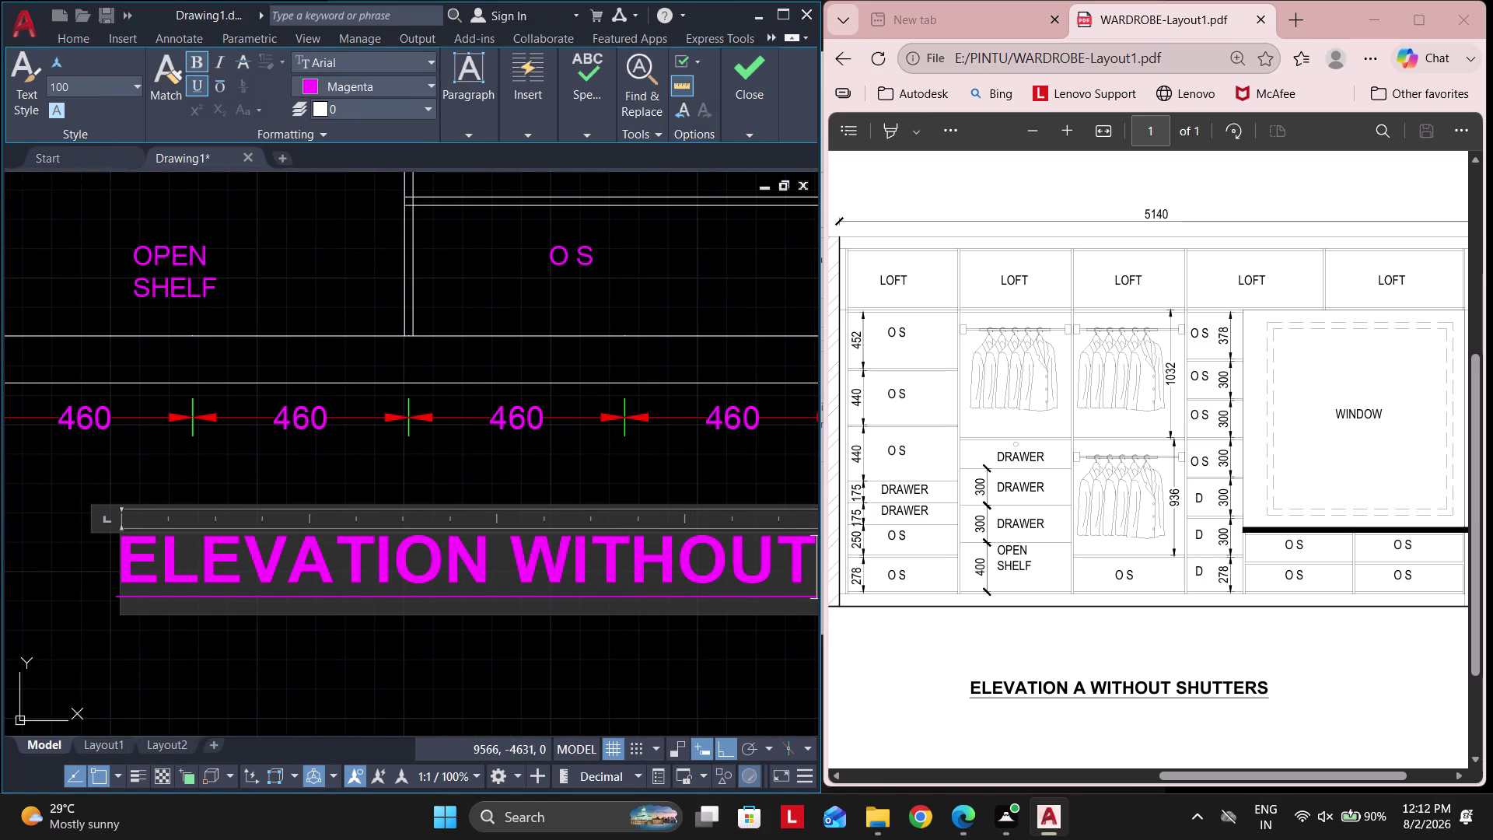
scroll(down, 3)
scroll(up, 3)
click(541, 582)
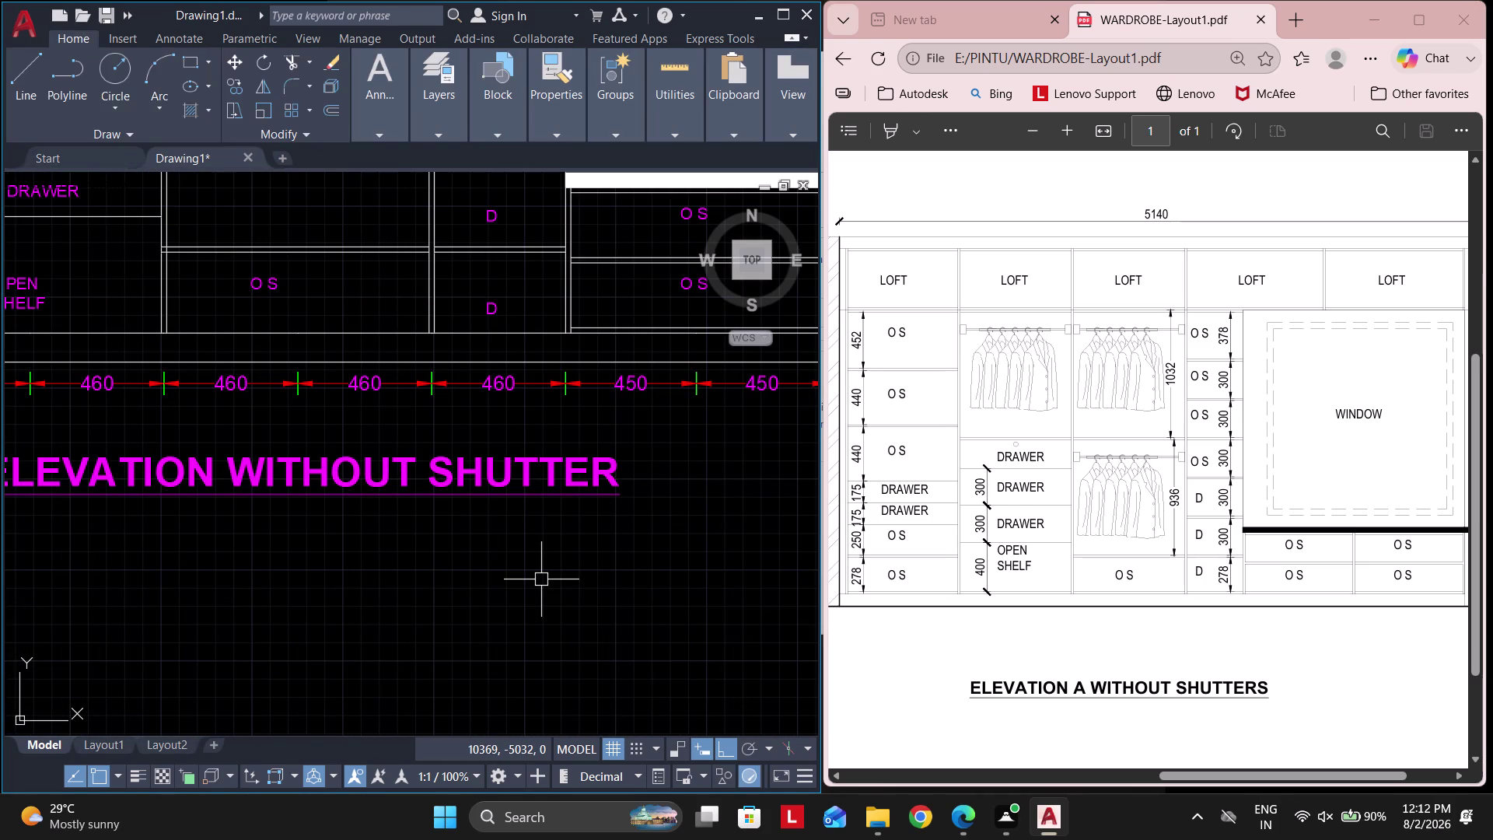